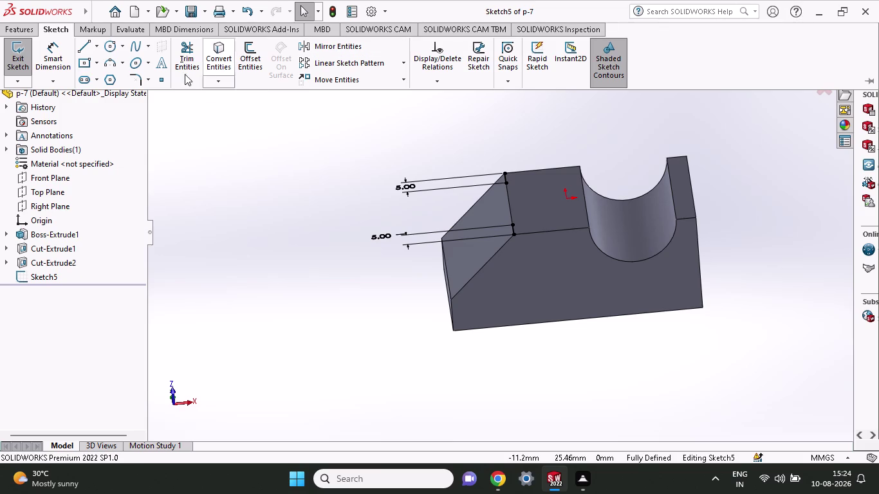
Close the Line tool and exit Sketch5 with its two 5 mm offset lines.
click(82, 53)
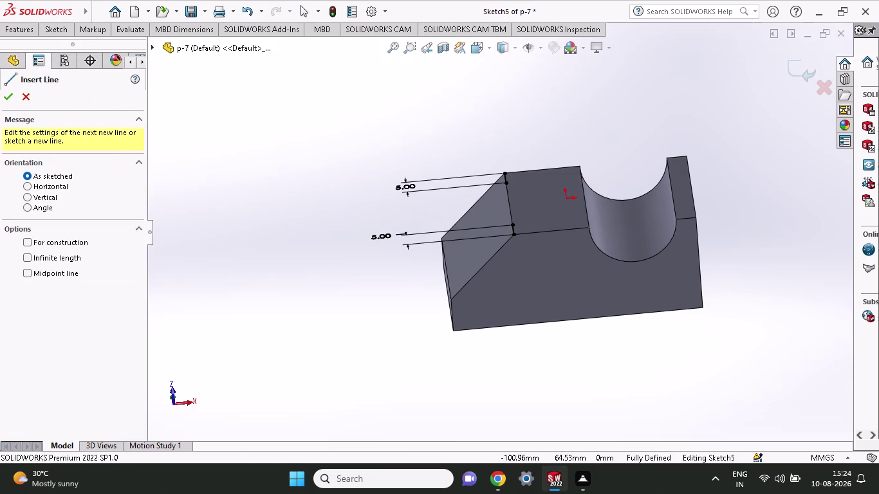
click(9, 64)
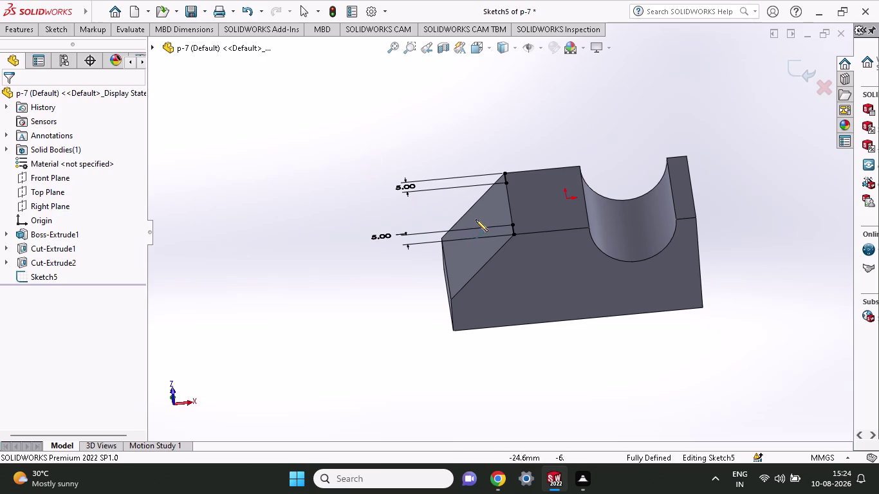
right_click(262, 176)
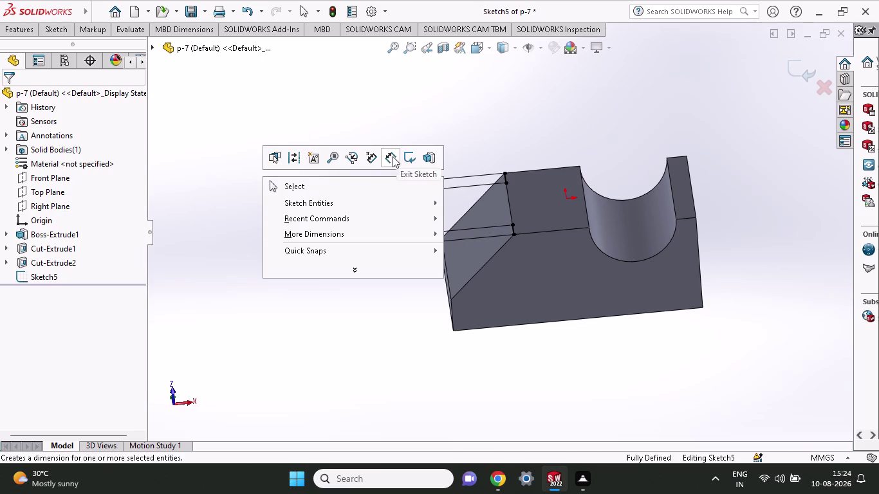
click(407, 155)
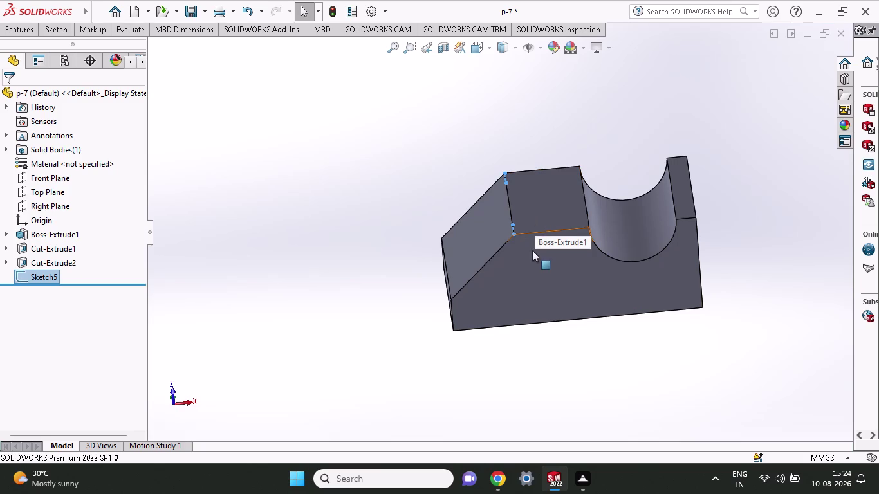
click(541, 196)
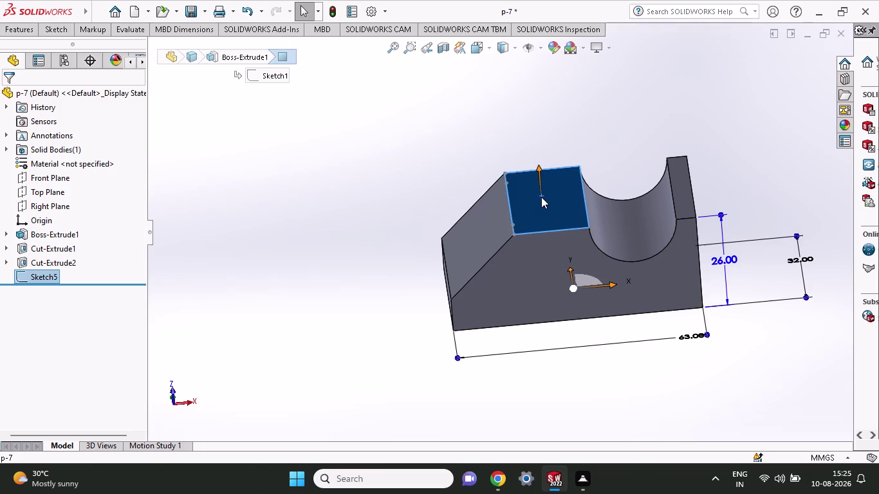
Open Sketch6 on the flat top face beside the angled face.
click(600, 162)
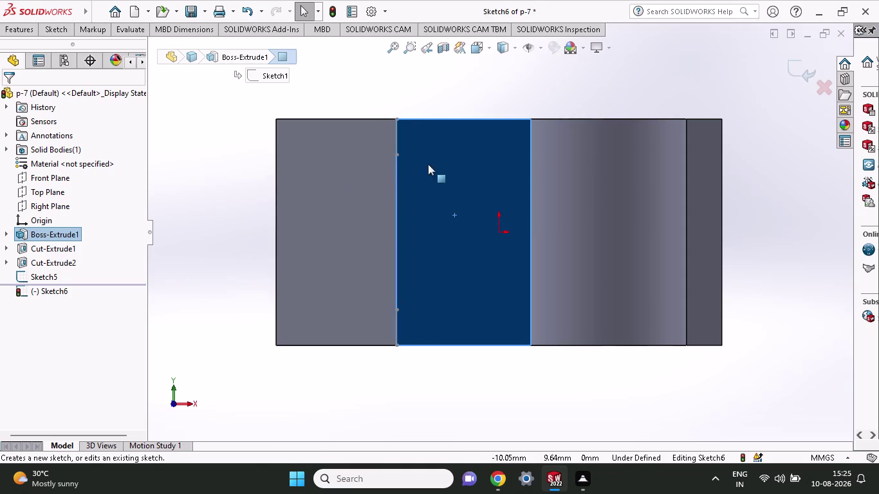
click(56, 34)
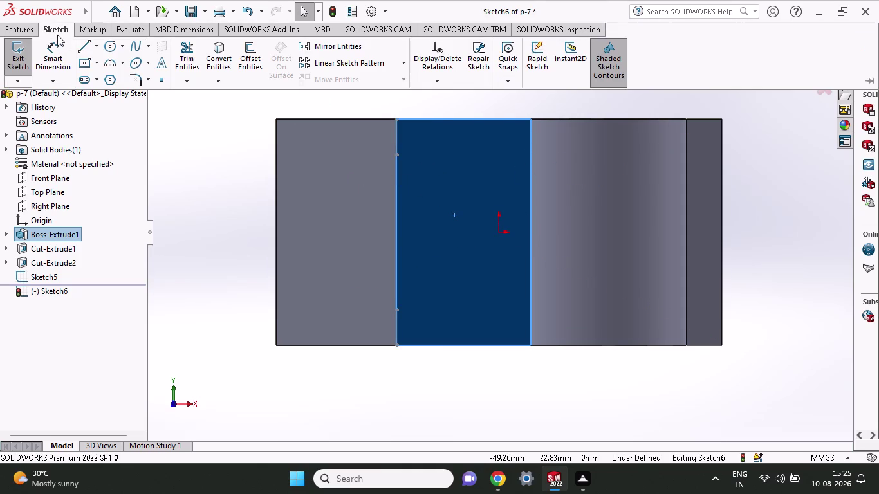
Draw the upper closed strip from the 5 mm line's end to the block's left edge.
click(79, 45)
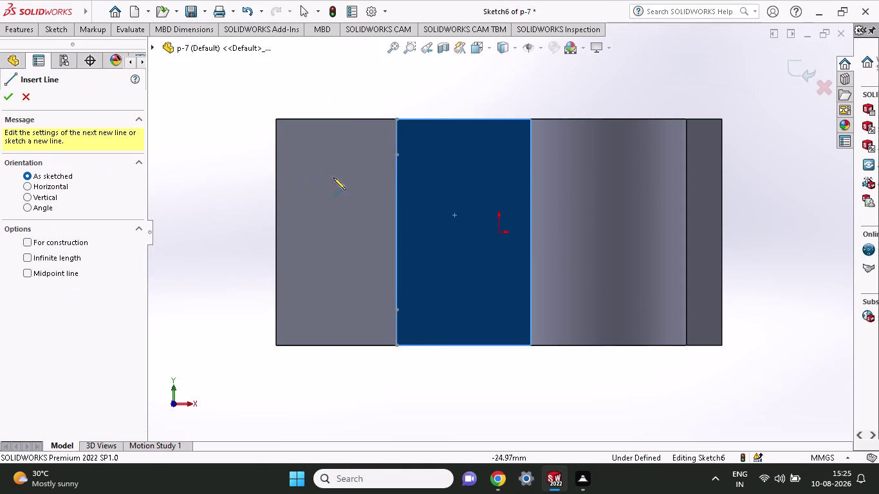
click(396, 154)
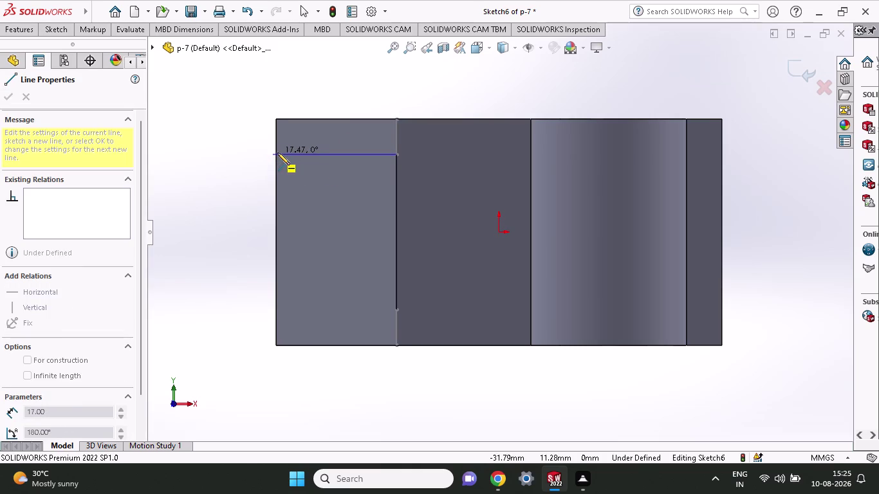
click(276, 152)
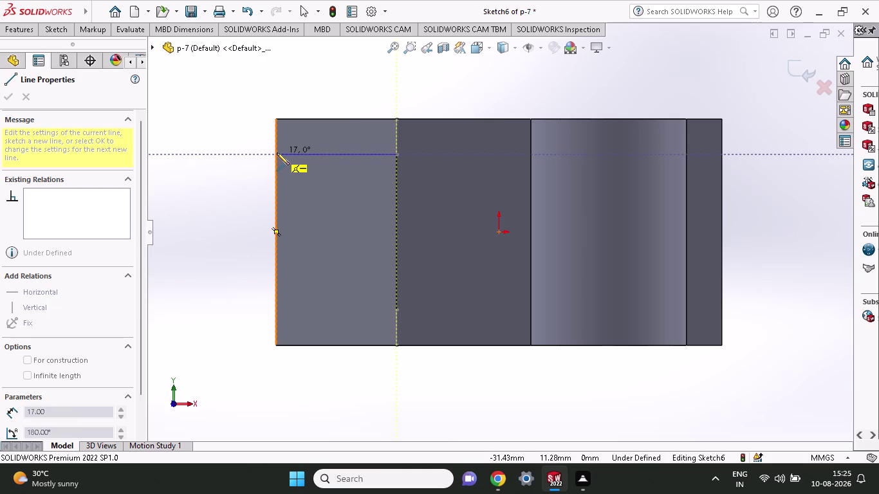
click(274, 119)
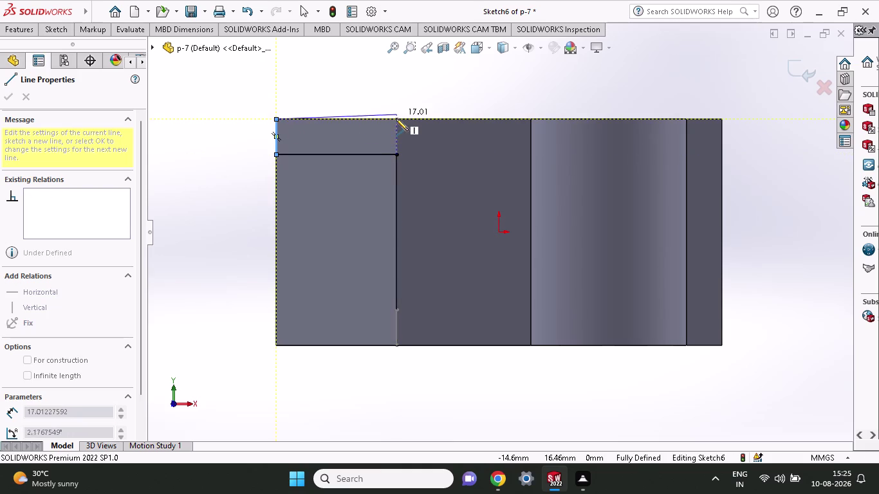
click(395, 120)
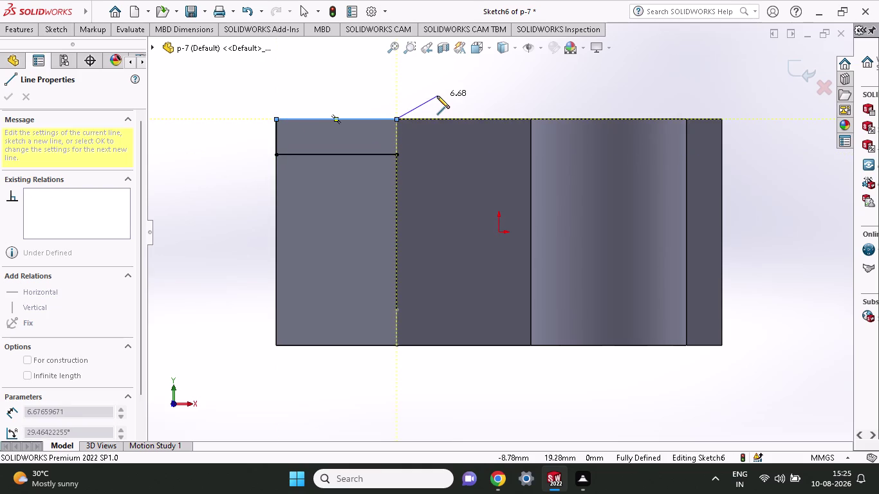
right_click(437, 96)
click(476, 109)
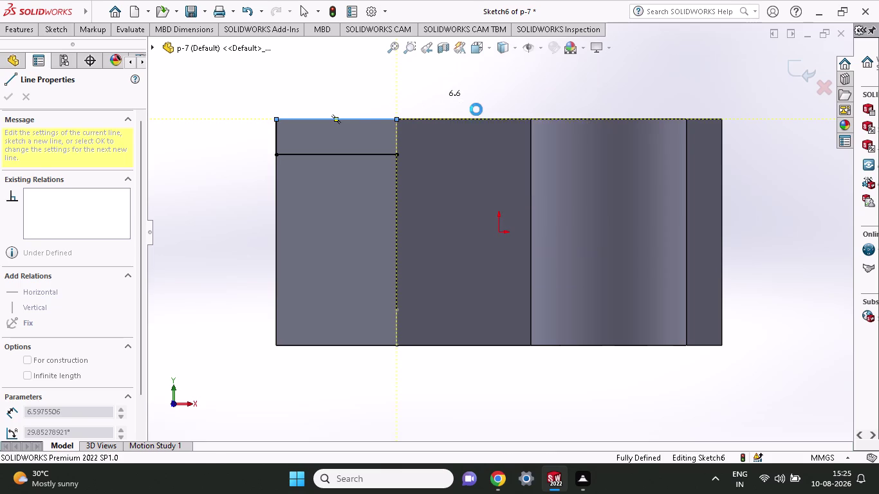
click(55, 32)
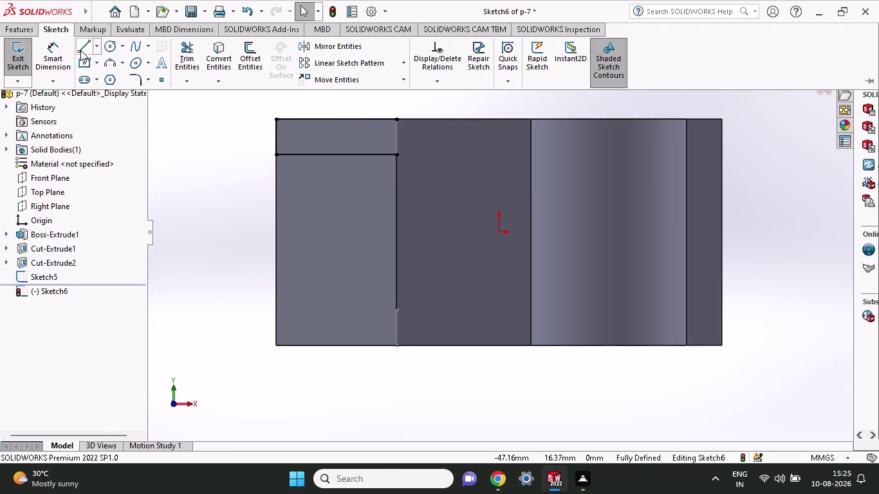
Draw the matching lower closed strip from the other 5 mm line to the left edge.
click(81, 51)
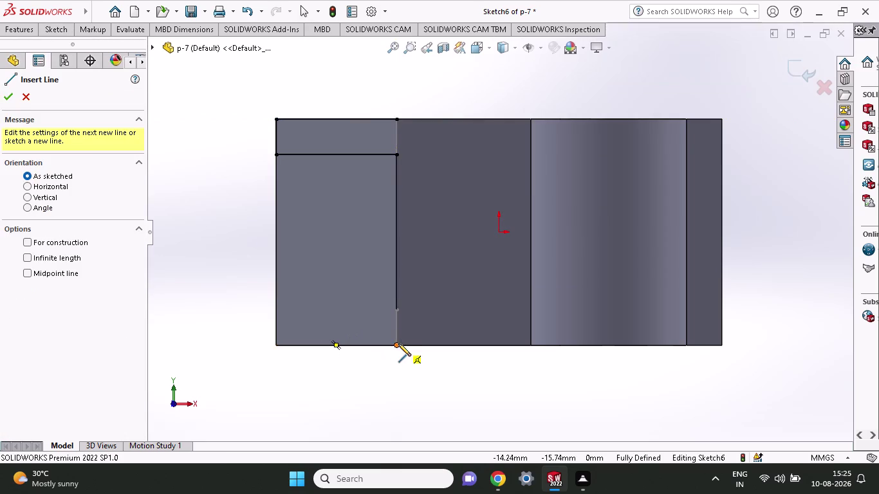
click(396, 308)
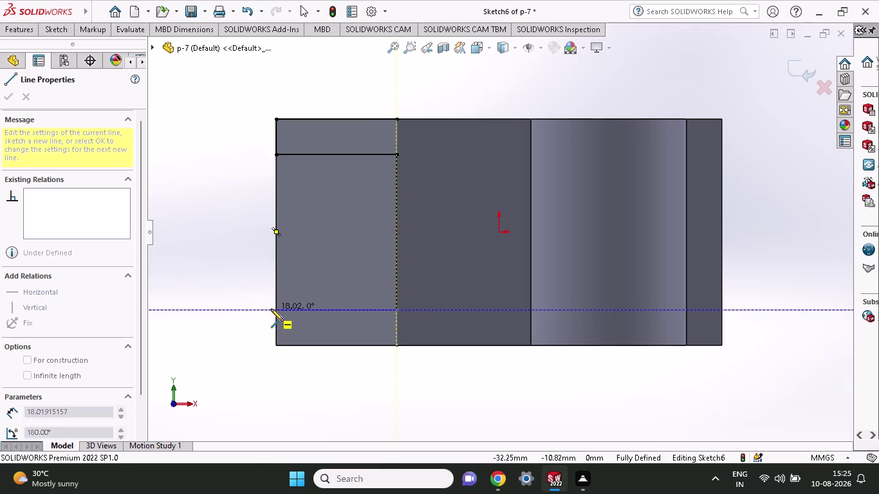
click(274, 309)
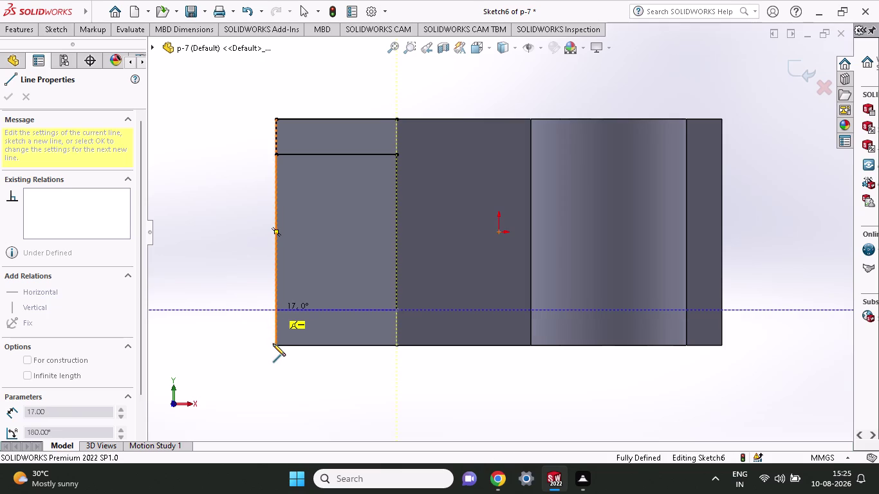
click(276, 344)
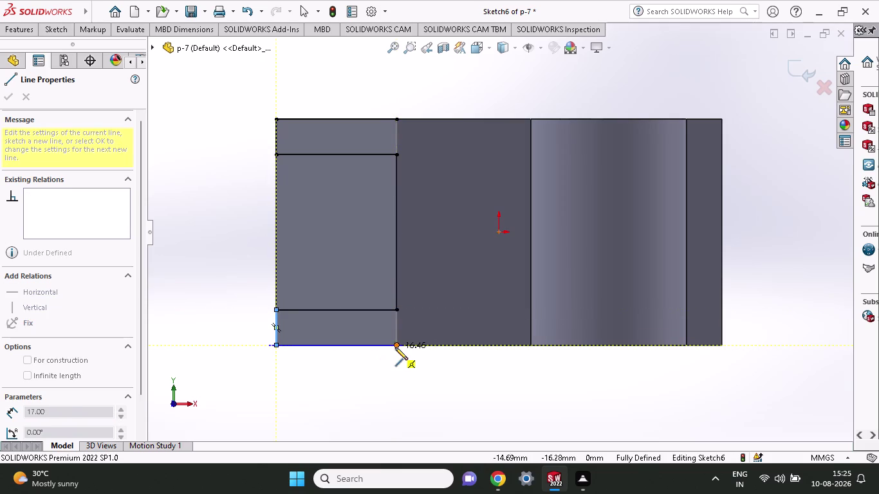
click(395, 345)
right_click(353, 388)
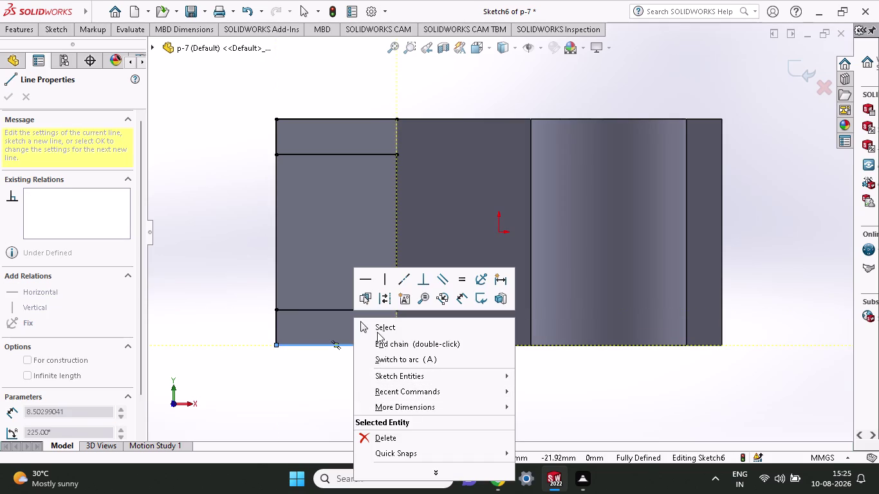
click(377, 332)
click(11, 27)
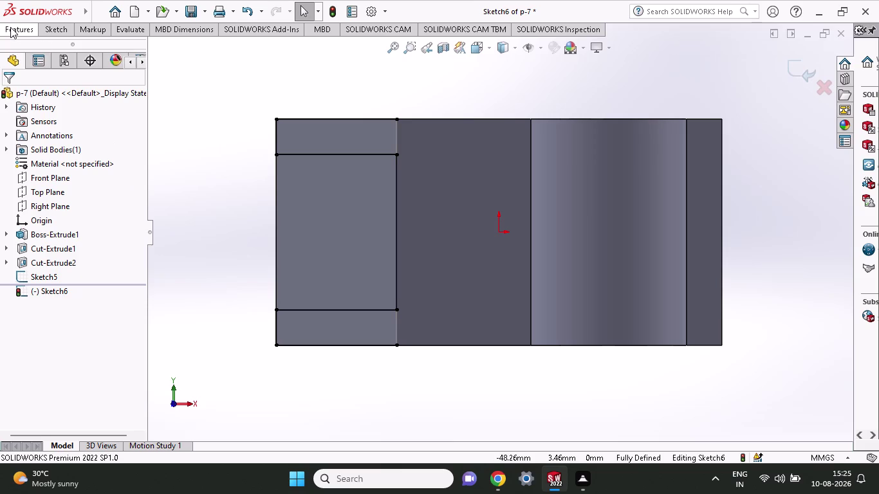
click(190, 52)
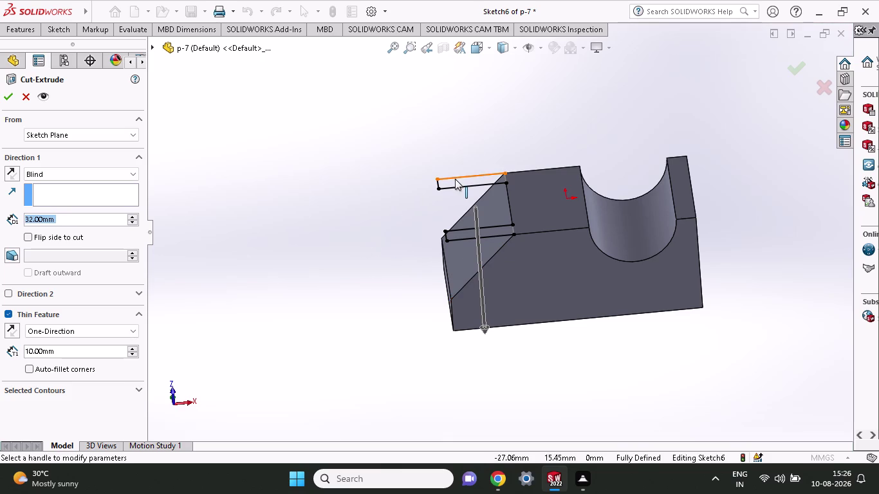
middle_drag(495, 135, 494, 242)
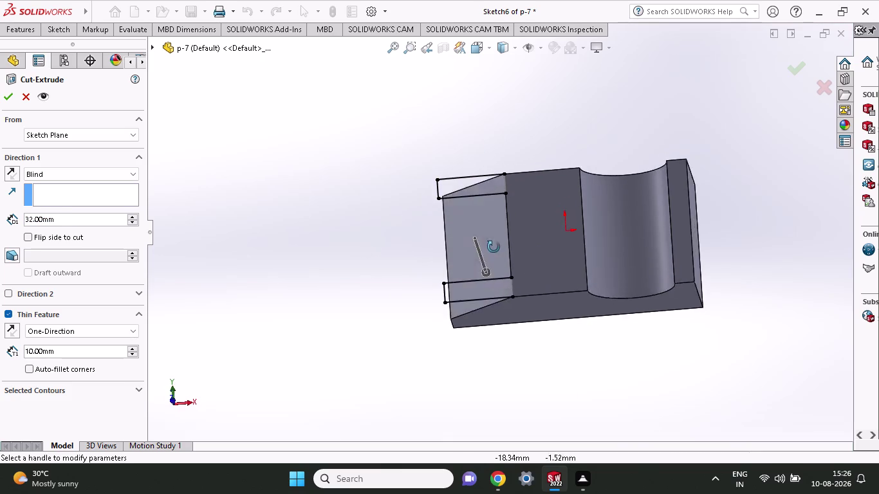
middle_drag(494, 242, 493, 263)
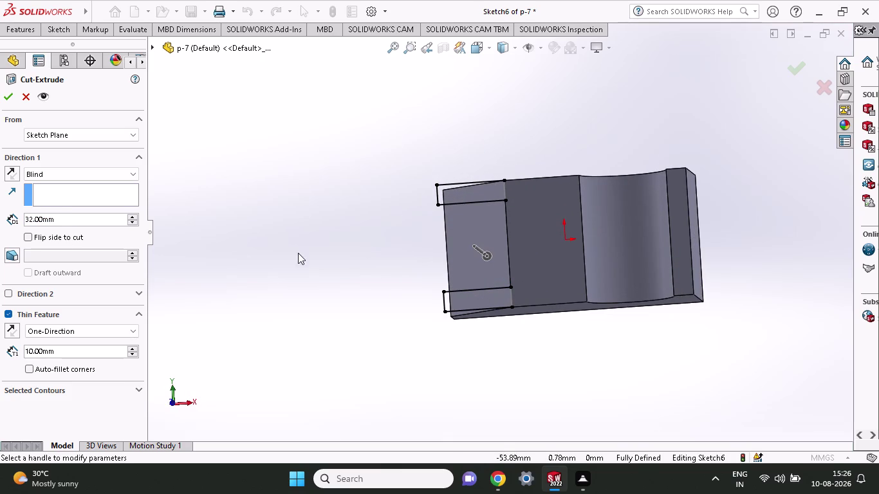
middle_drag(311, 201, 334, 147)
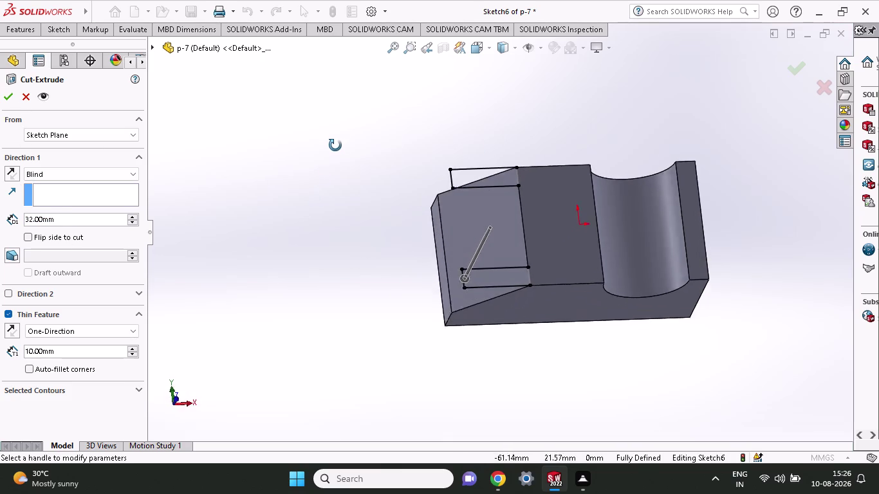
middle_drag(334, 148, 318, 224)
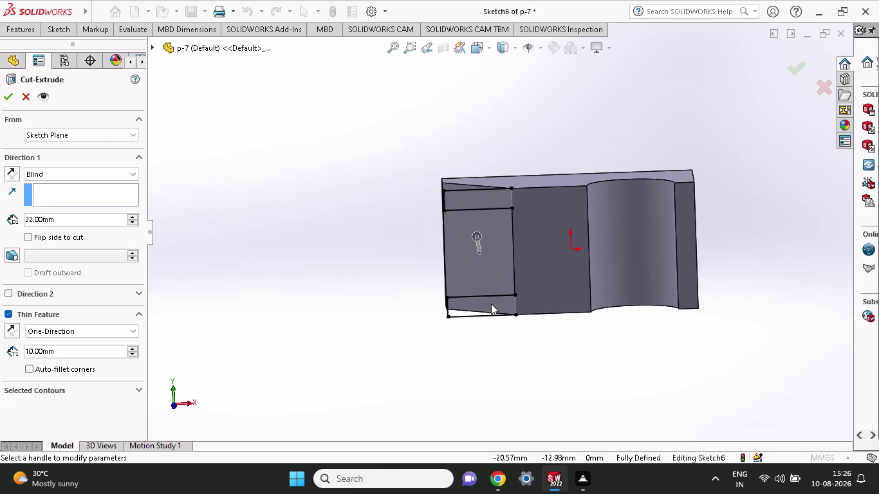
middle_drag(376, 291, 450, 195)
scroll(up, 3)
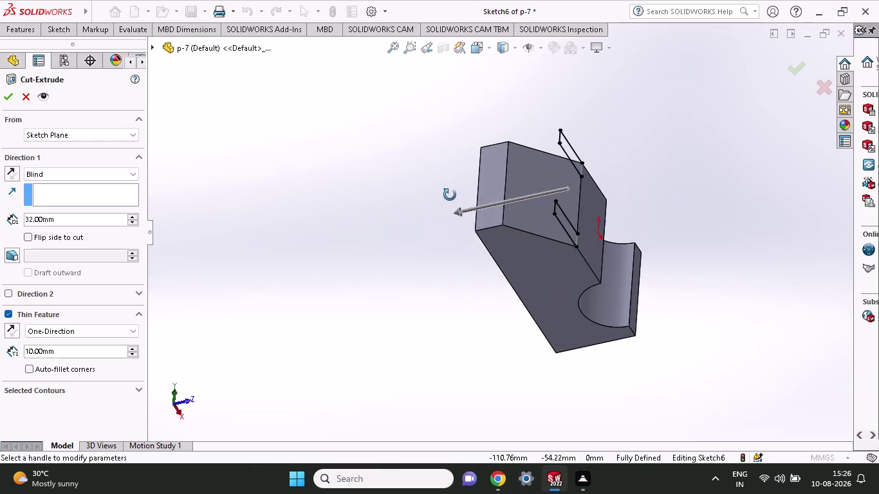
middle_drag(450, 195, 447, 194)
click(39, 93)
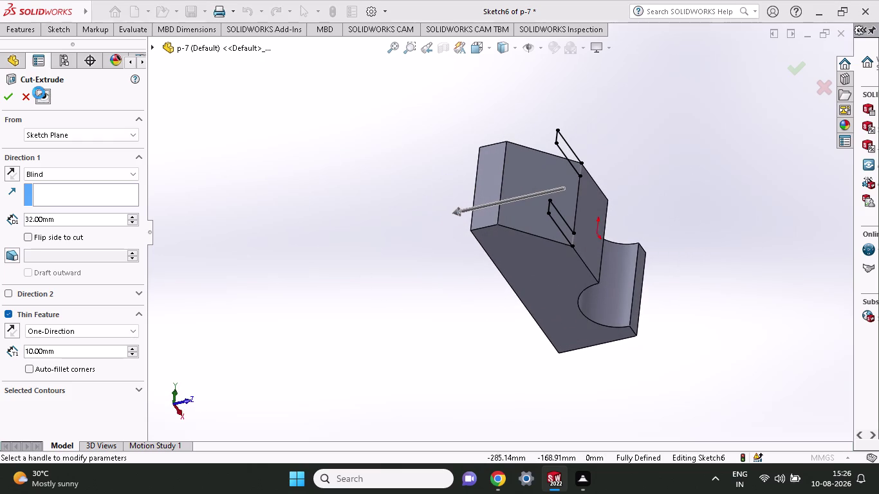
click(514, 240)
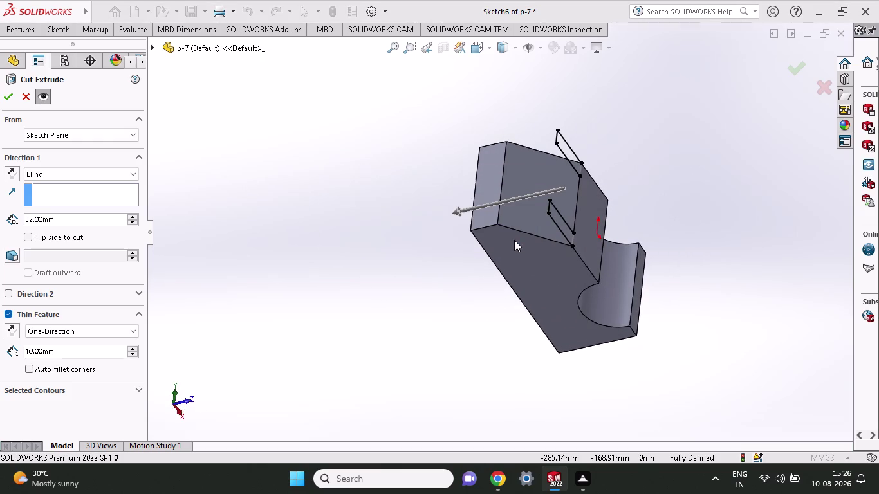
click(46, 94)
click(520, 236)
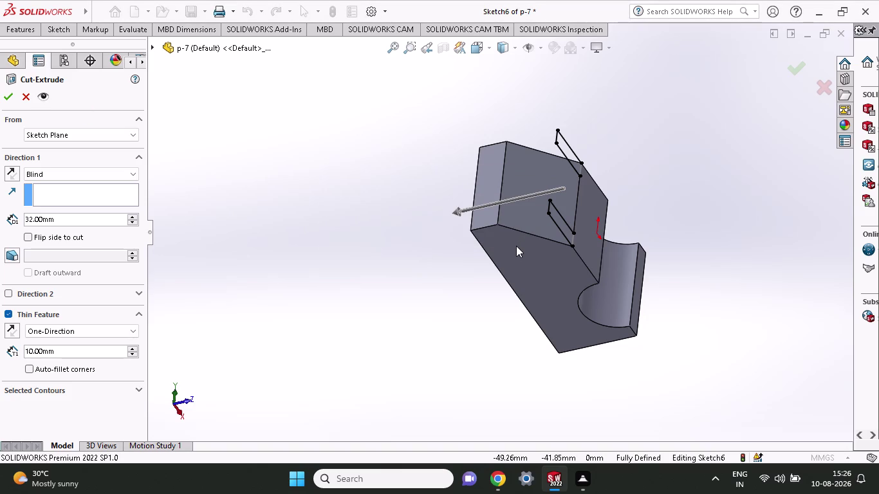
key(ctrl+z)
key(ctrl+z)
key(ctrl+z)
middle_drag(679, 159, 636, 221)
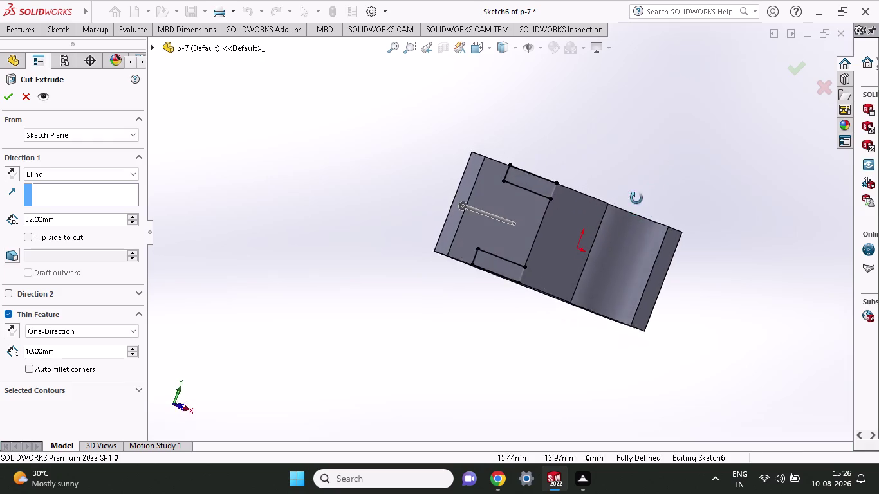
middle_drag(636, 222, 684, 115)
middle_drag(694, 157, 727, 96)
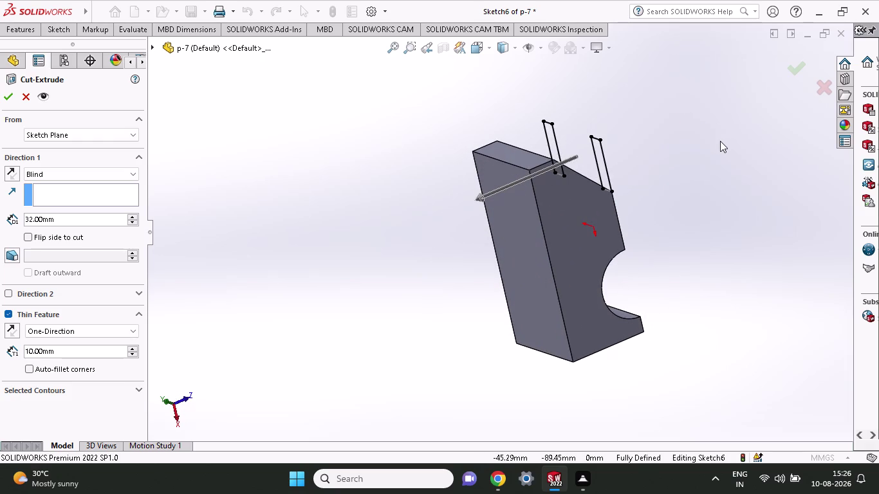
middle_drag(720, 141, 668, 180)
text(zz)
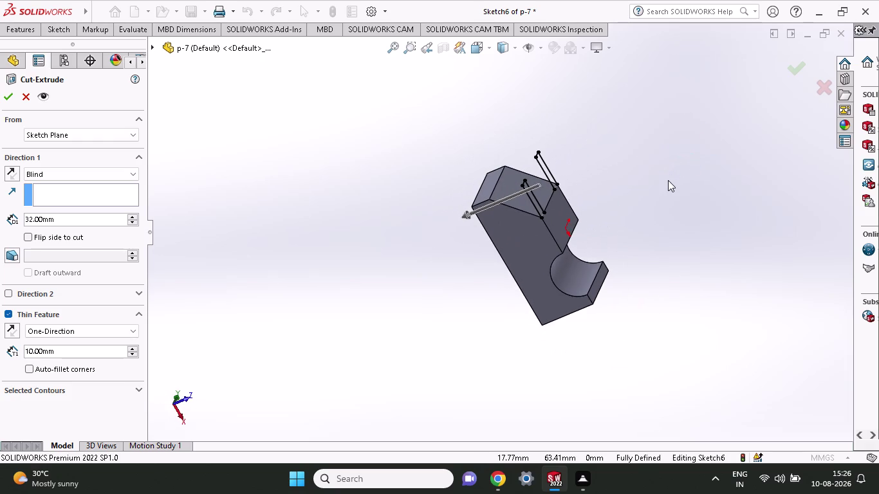
text(zz)
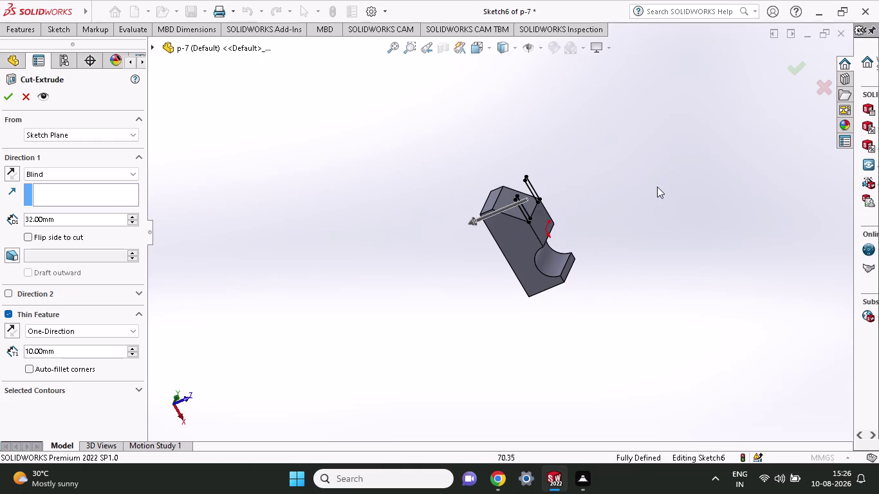
key(Escape)
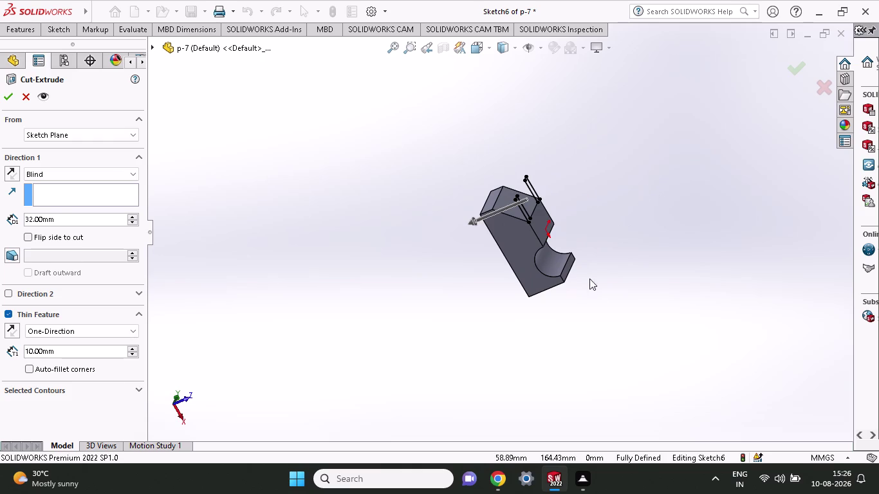
key(Escape)
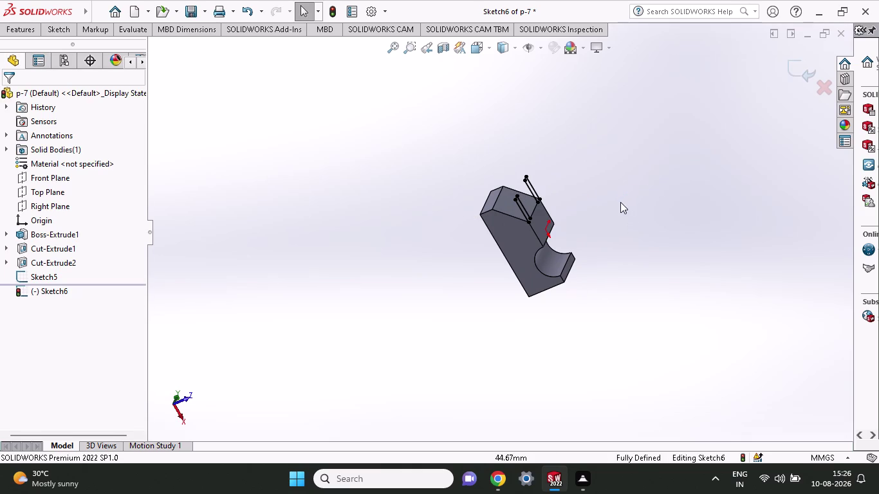
Undo the slot lines and 5 mm slot dimensions in Sketch6 and Sketch5.
middle_drag(619, 207, 669, 176)
key(ctrl+z)
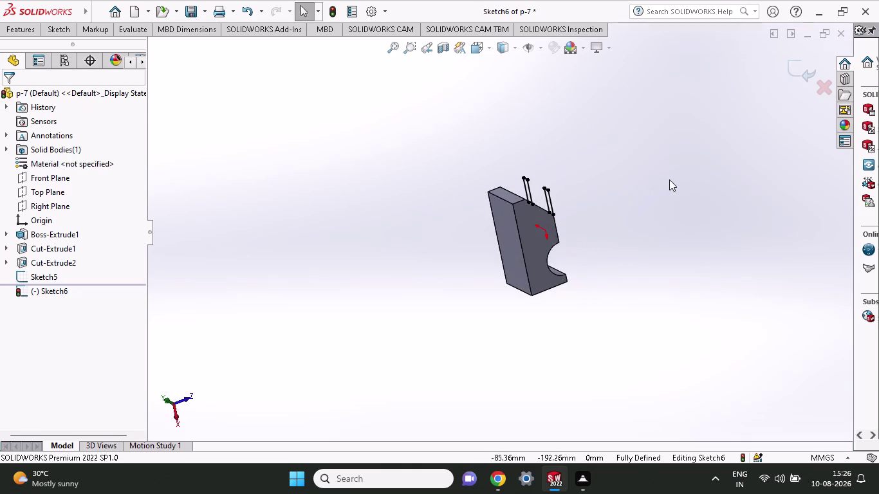
key(ctrl+z)
key(ctrl+z)
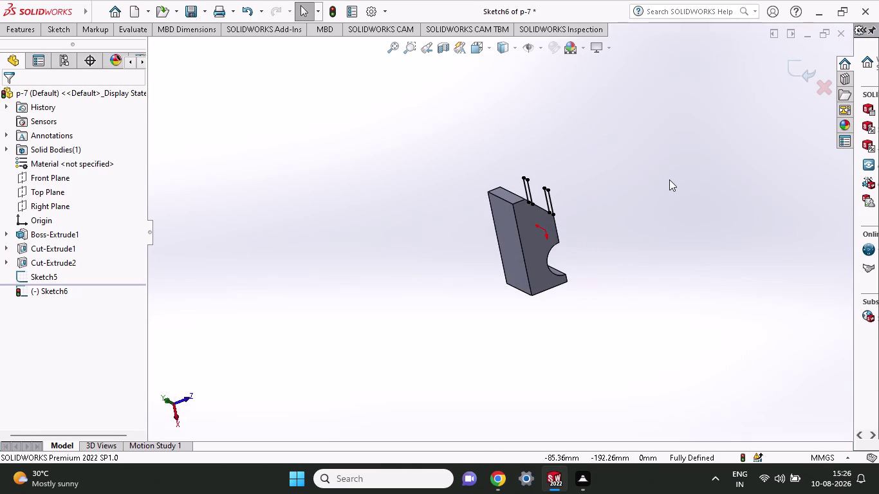
key(ctrl+z)
key(ctrl+z)
key(ctrl+z)
key(ctrl+z)
key(ctrl+z)
key(ctrl+z)
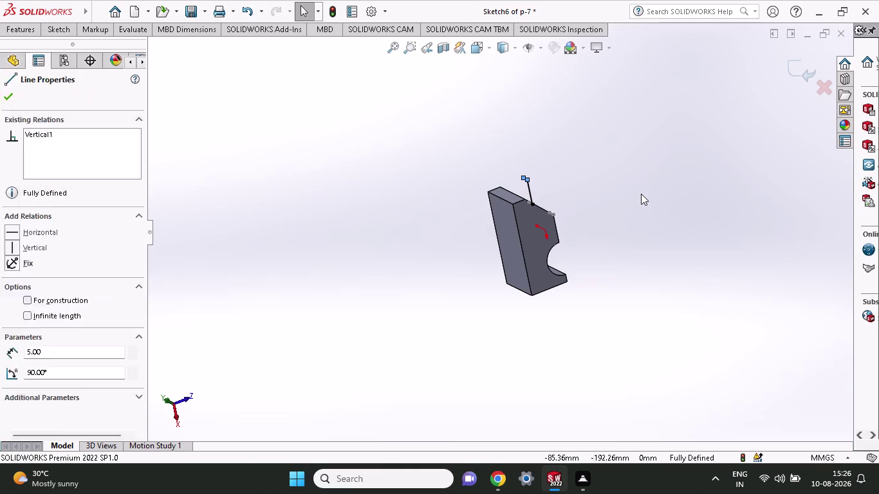
key(ctrl+z)
key(ctrl+z)
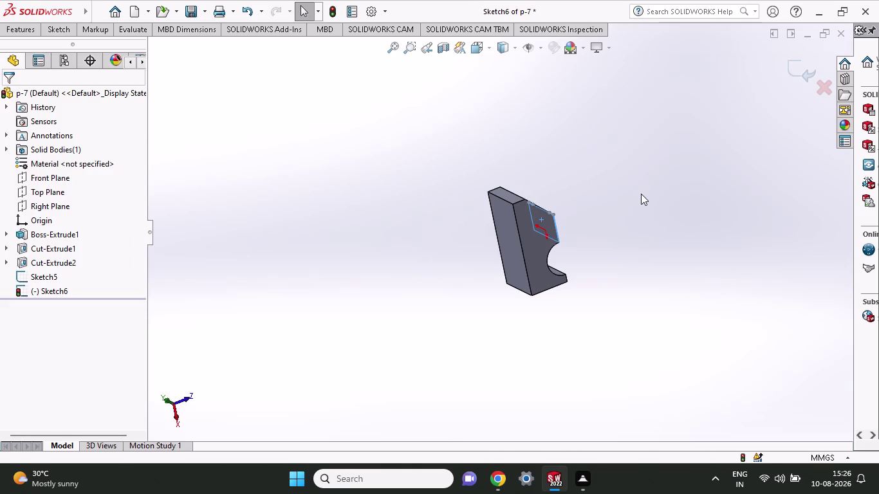
key(ctrl+z)
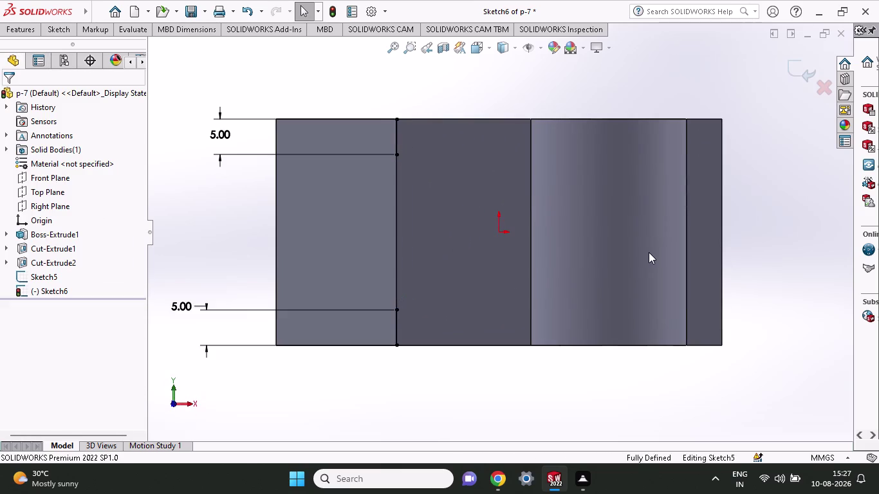
key(ctrl+z)
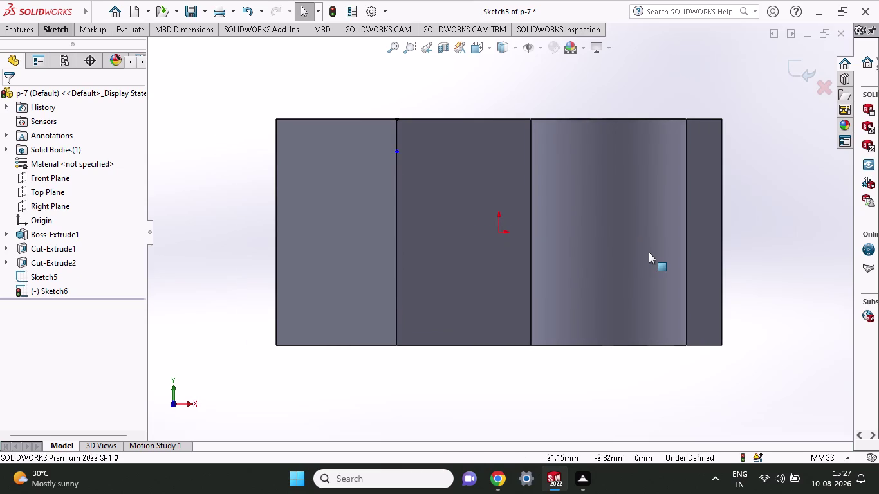
key(ctrl+z)
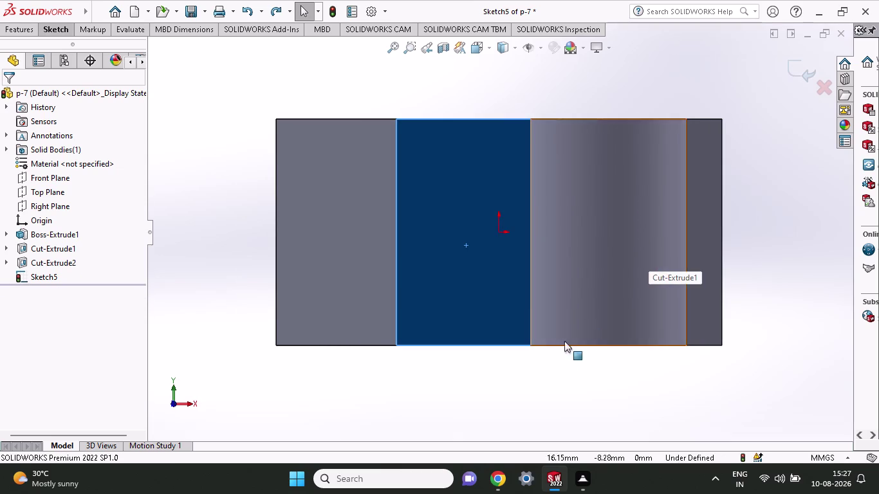
Exit the unfinished slot sketch back to part editing.
middle_drag(538, 381, 583, 81)
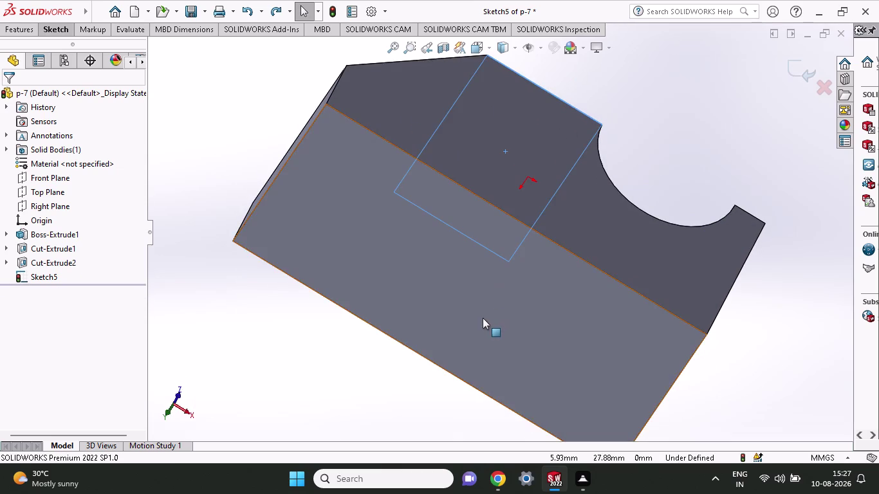
click(483, 318)
right_click(489, 314)
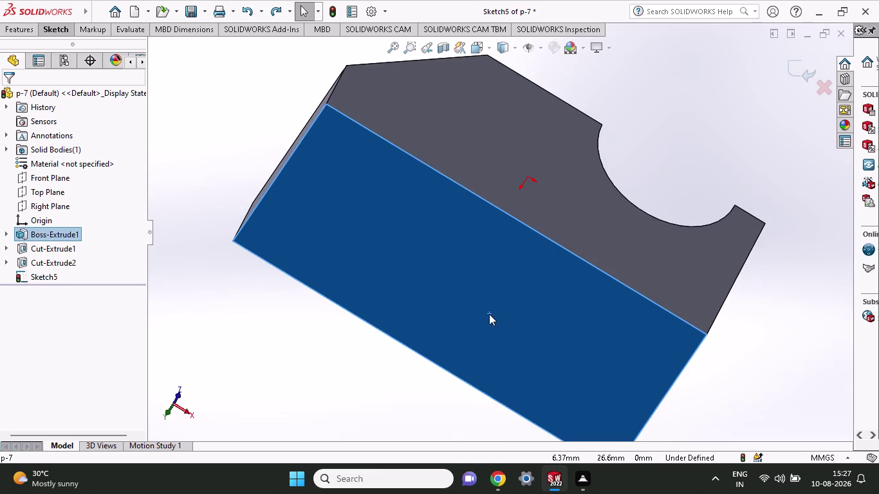
click(640, 283)
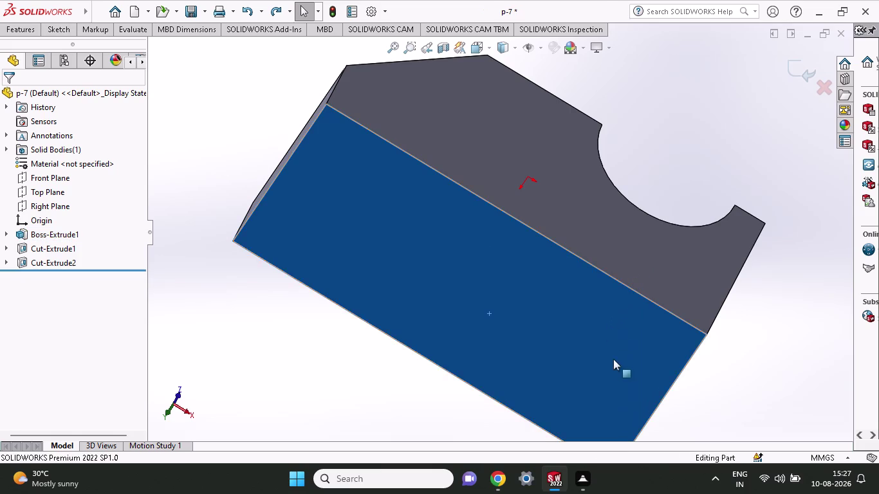
Open Sketch7 on the block's large front face, ready to draw a rectangle.
click(521, 307)
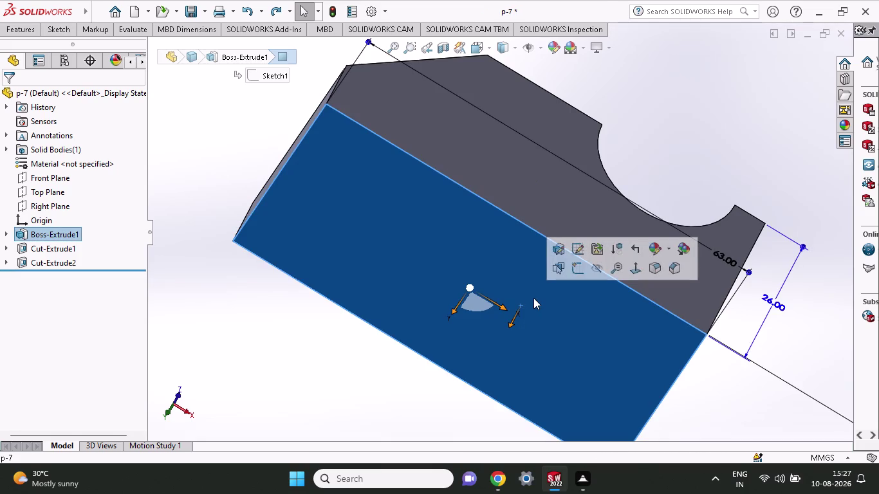
click(583, 269)
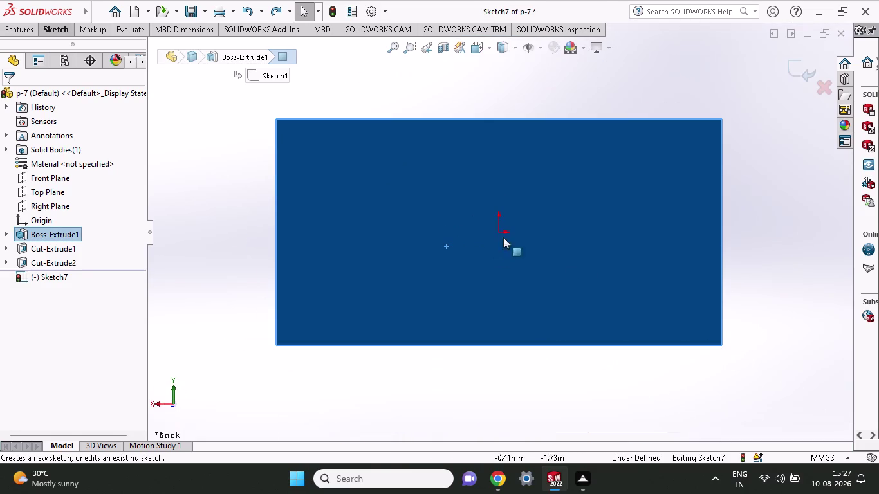
middle_drag(530, 173, 546, 186)
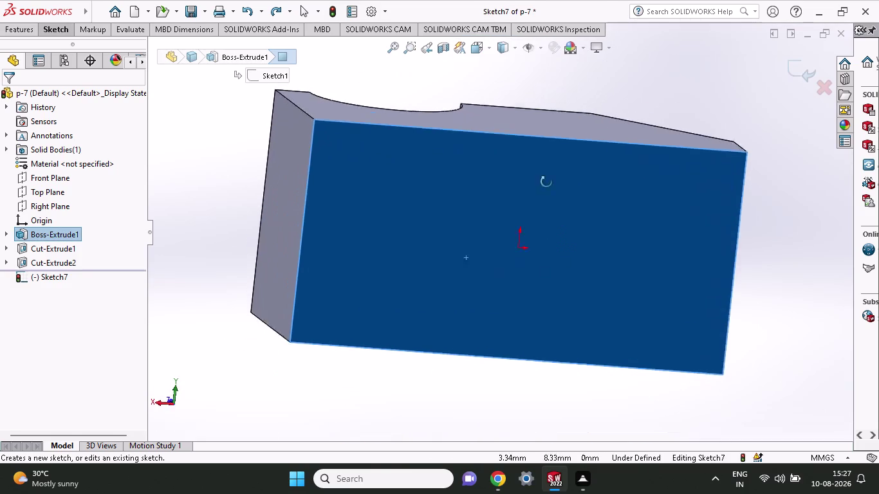
middle_drag(546, 186, 520, 183)
click(618, 197)
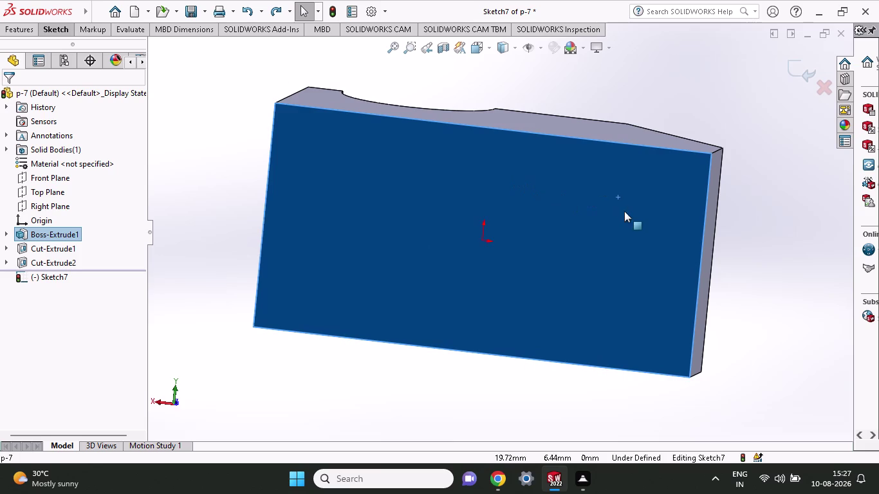
click(55, 23)
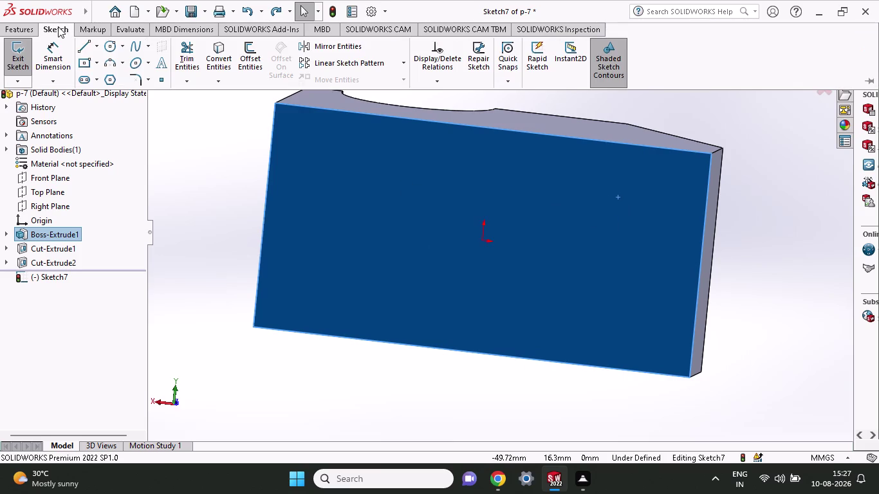
click(88, 65)
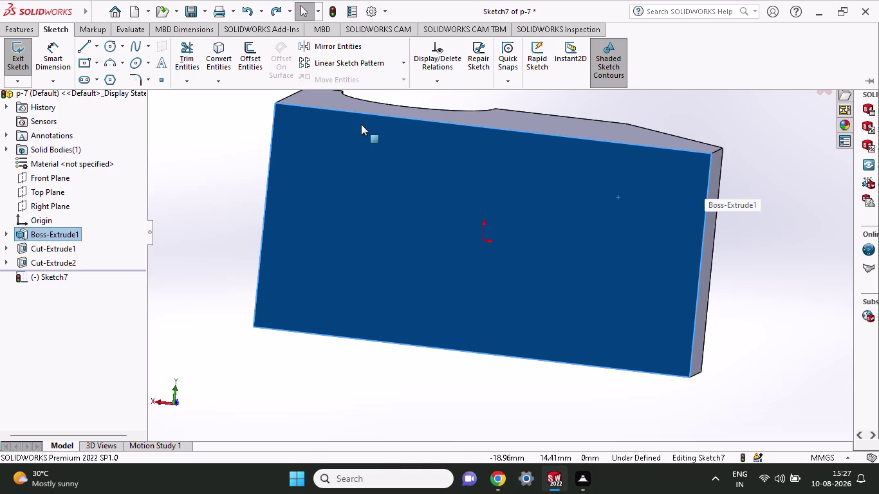
click(95, 61)
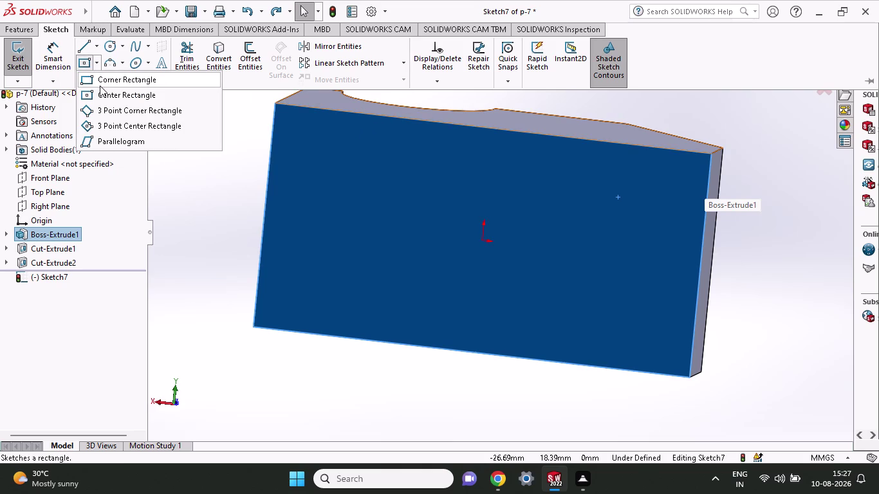
Draw a corner rectangle anchored at the face's top-right corner.
click(100, 85)
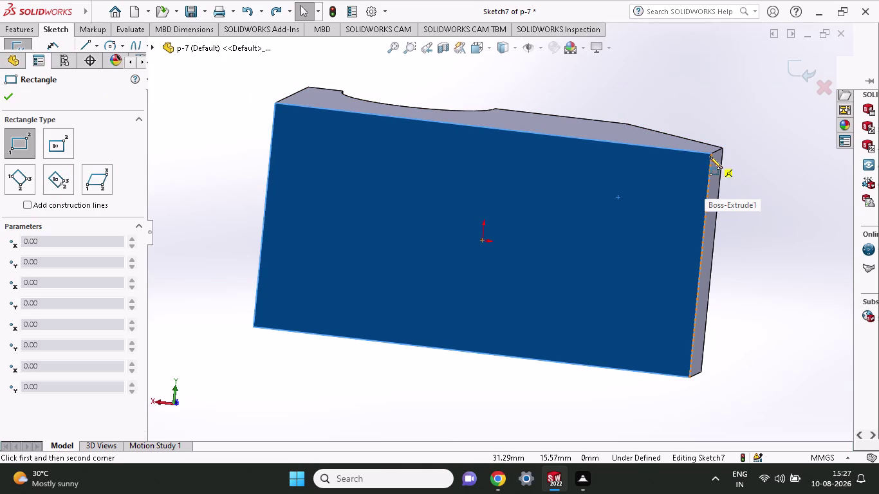
click(711, 154)
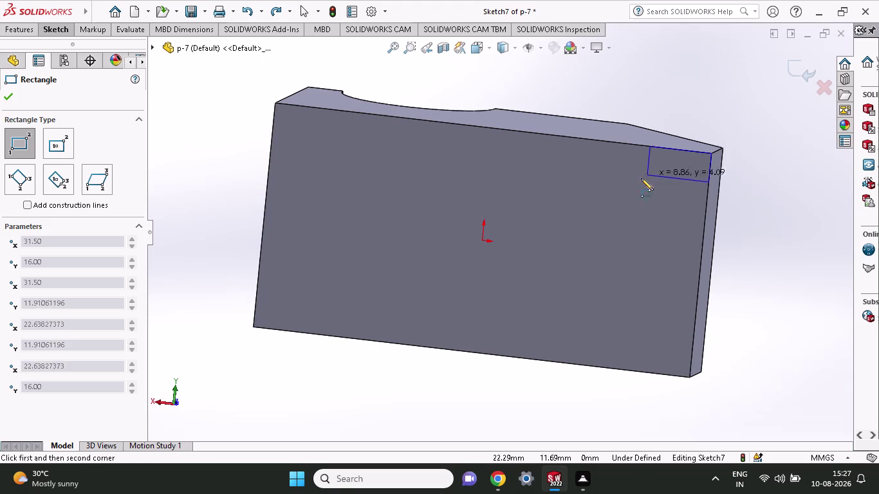
click(594, 200)
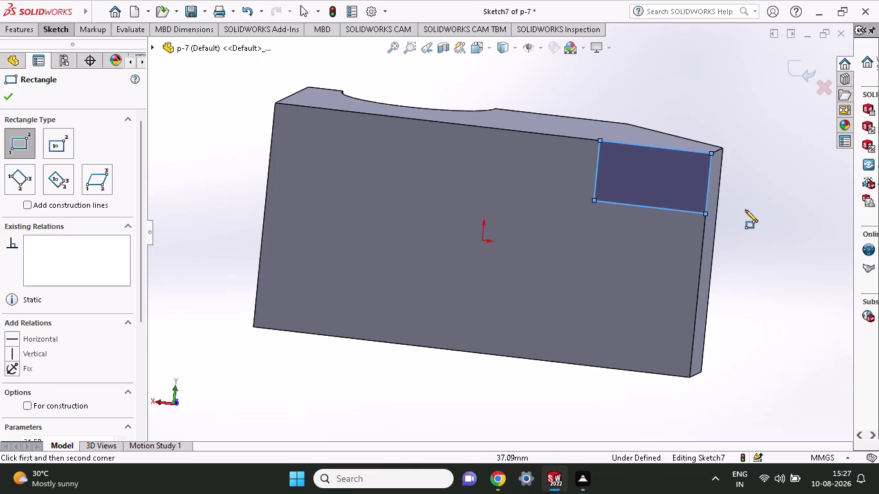
click(63, 26)
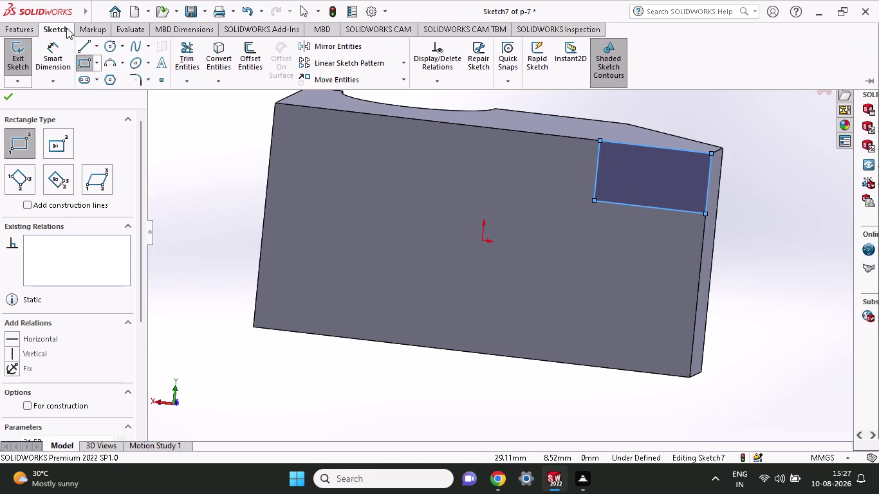
click(63, 51)
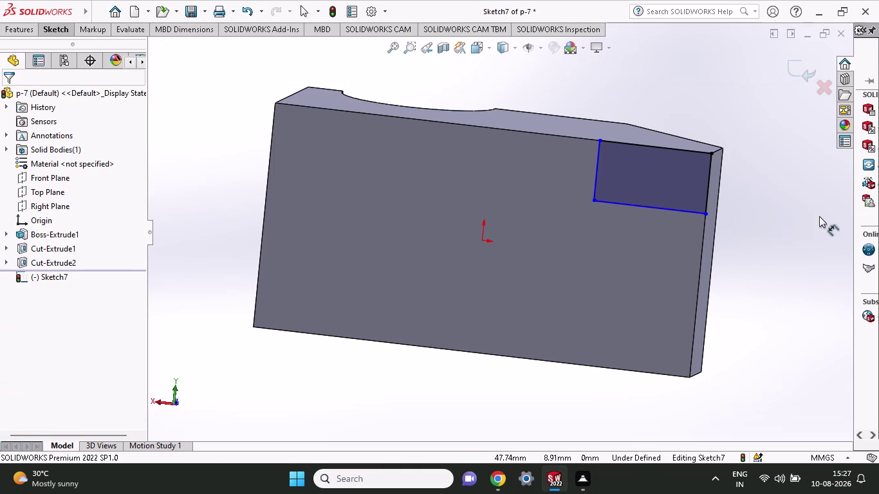
Dimension the rectangle's height to 10 mm.
click(704, 211)
click(710, 151)
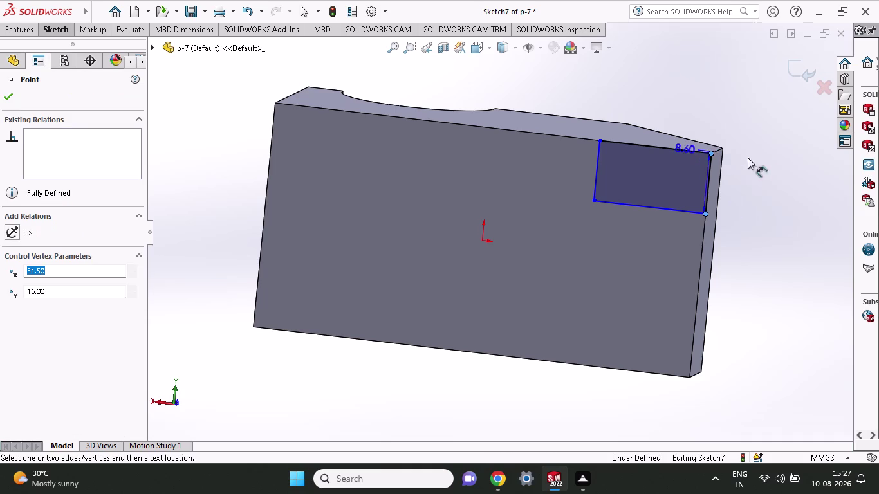
click(774, 165)
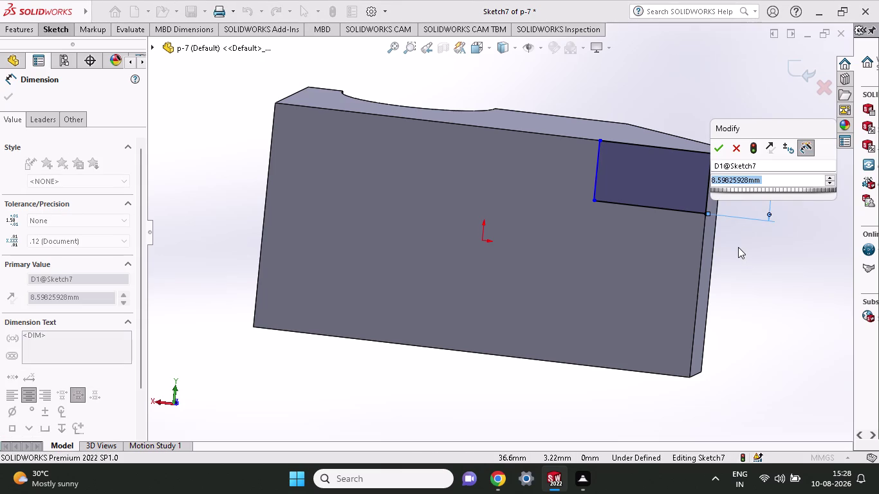
text(1)
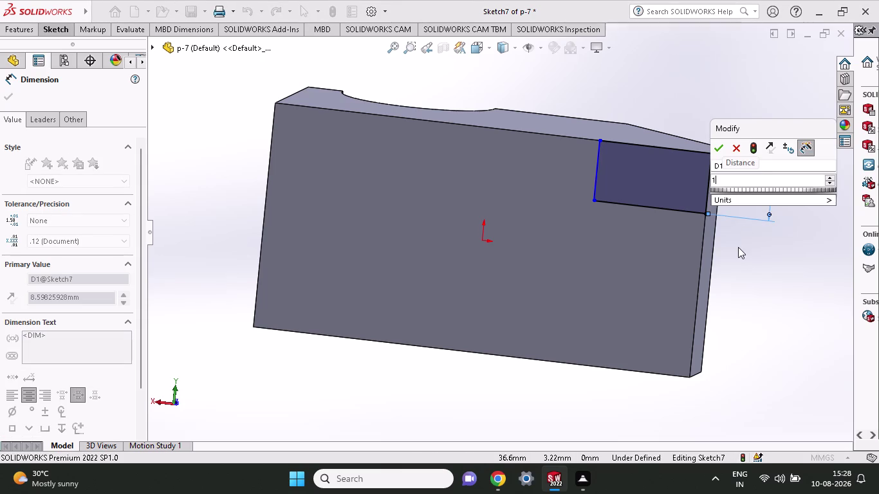
text(0)
click(717, 142)
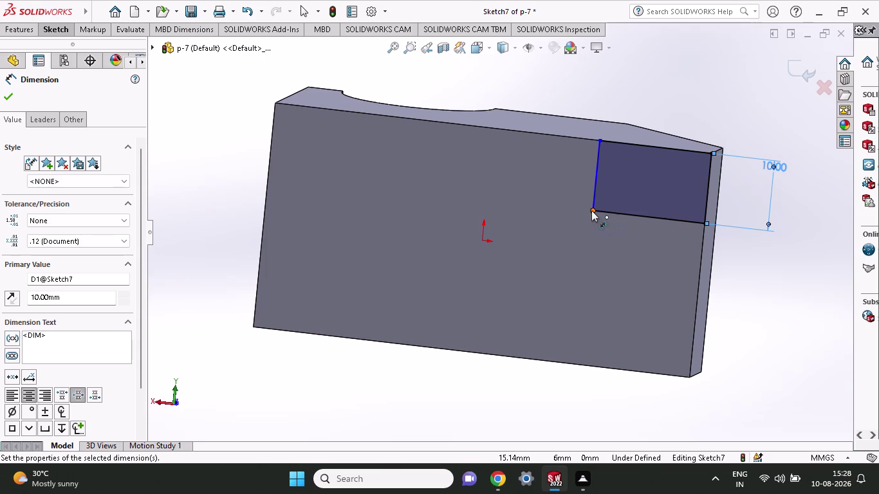
Dimension the rectangle's width to 29 mm, fully defining the sketch.
click(591, 210)
click(707, 224)
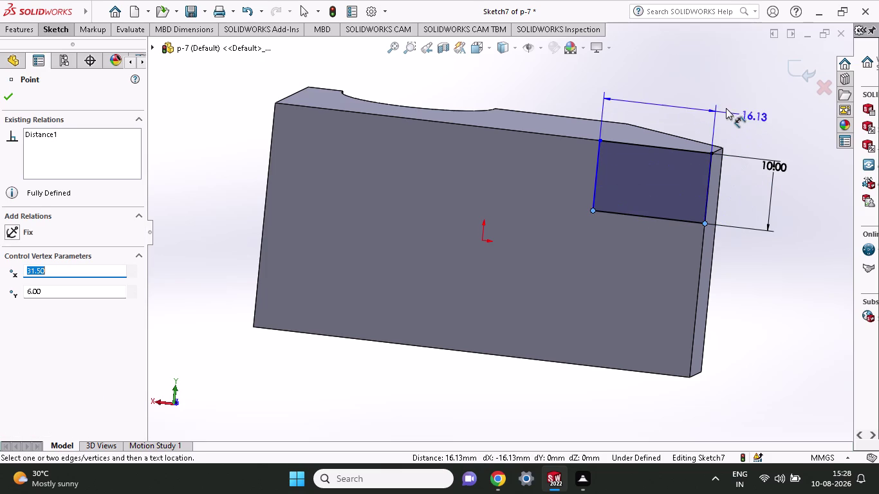
click(726, 99)
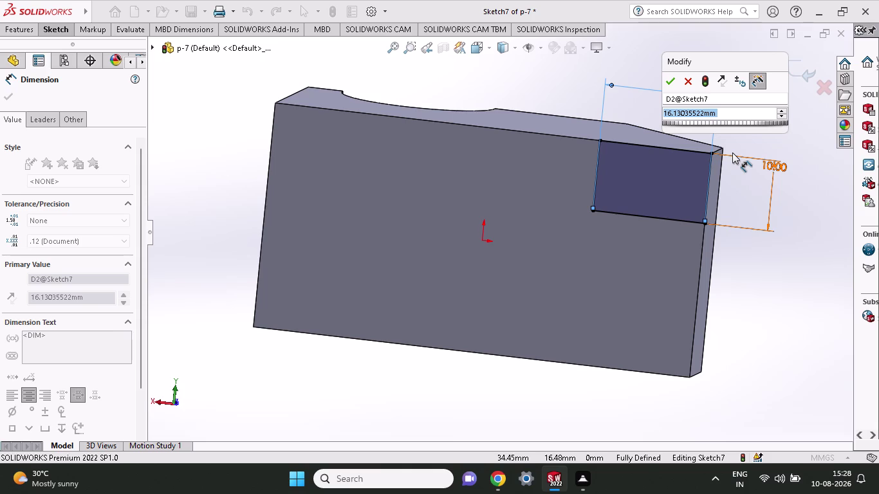
text(63)
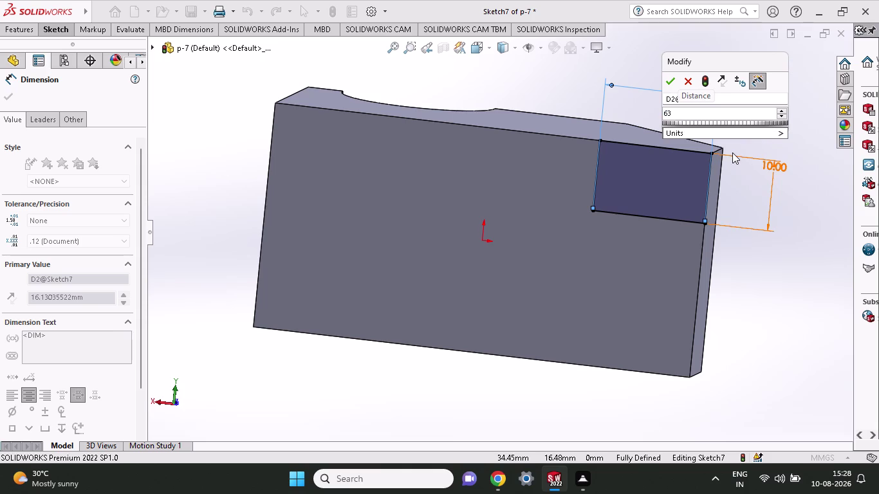
key(minus)
text(34)
key(Return)
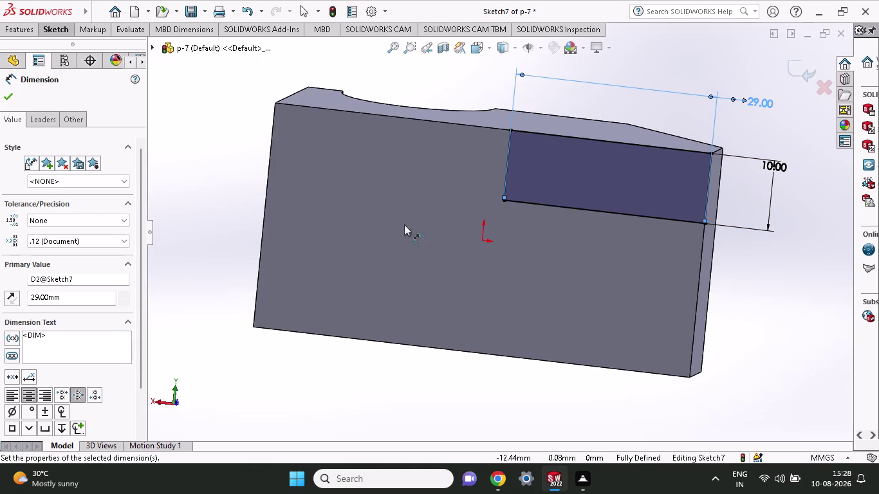
click(65, 30)
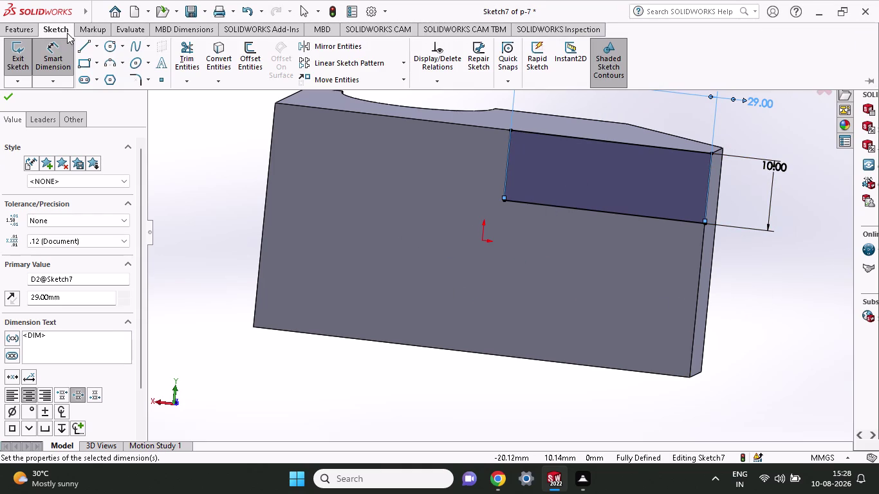
Draw a second corner rectangle from the bottom-right corner, aligned with the first.
click(87, 60)
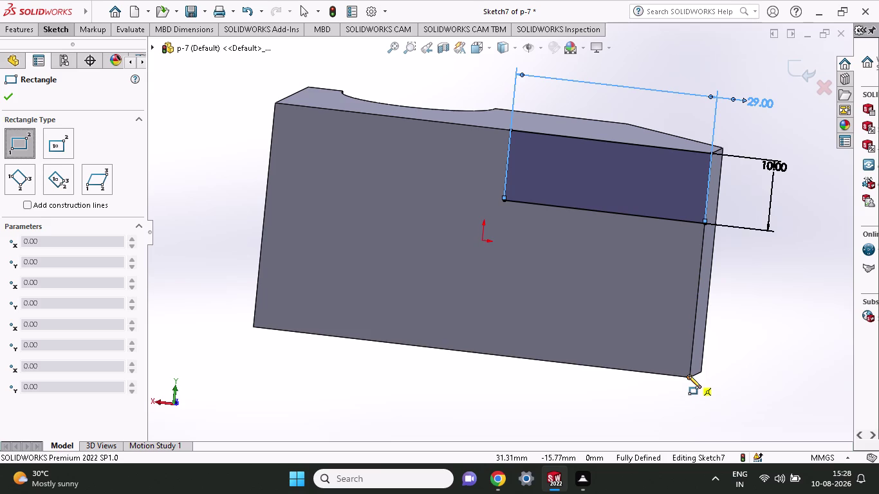
click(690, 380)
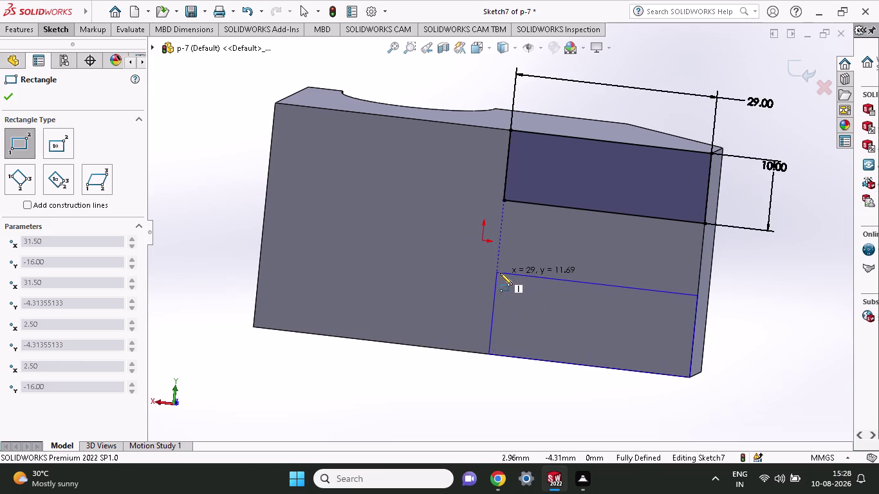
click(501, 273)
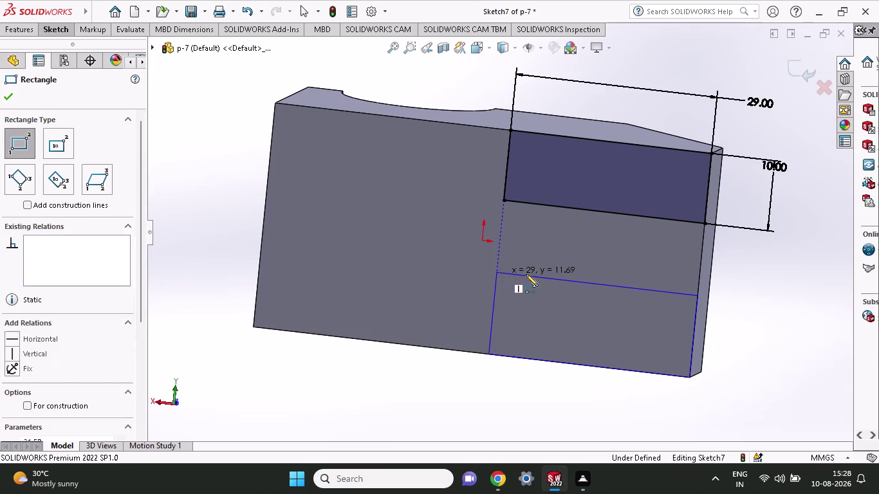
click(68, 34)
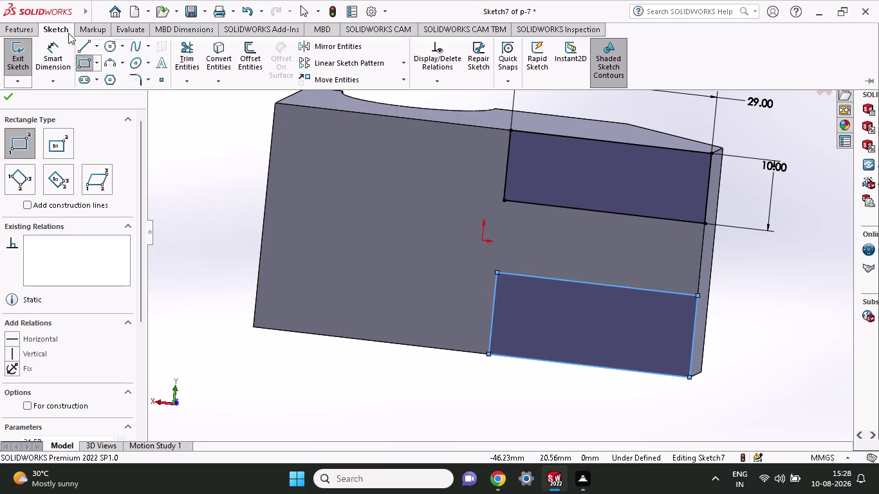
click(63, 65)
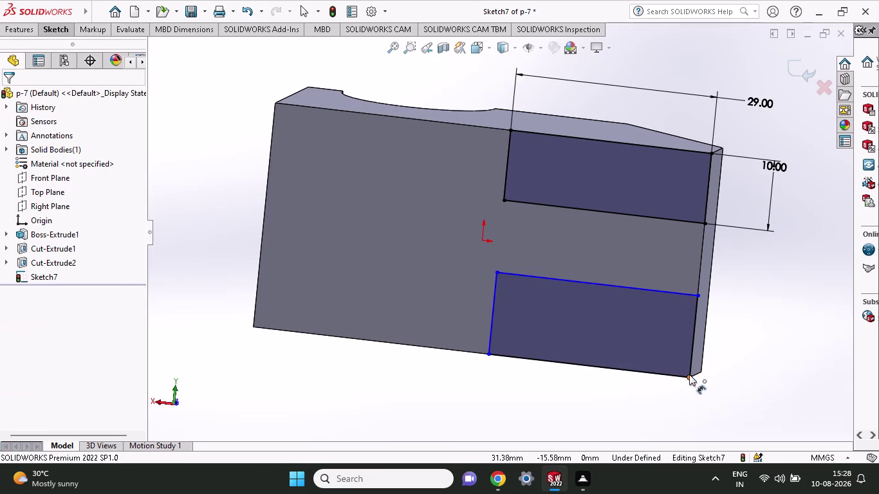
Dimension the second rectangle's height to 10 mm.
click(689, 376)
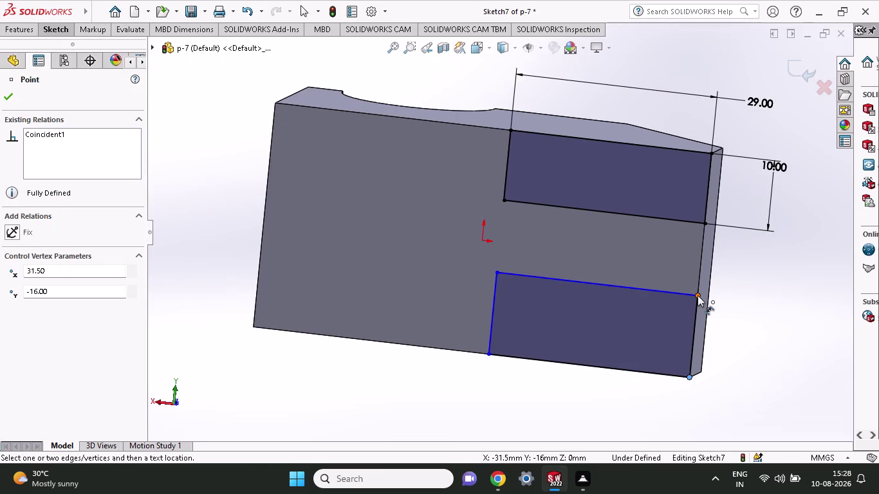
click(698, 295)
click(787, 305)
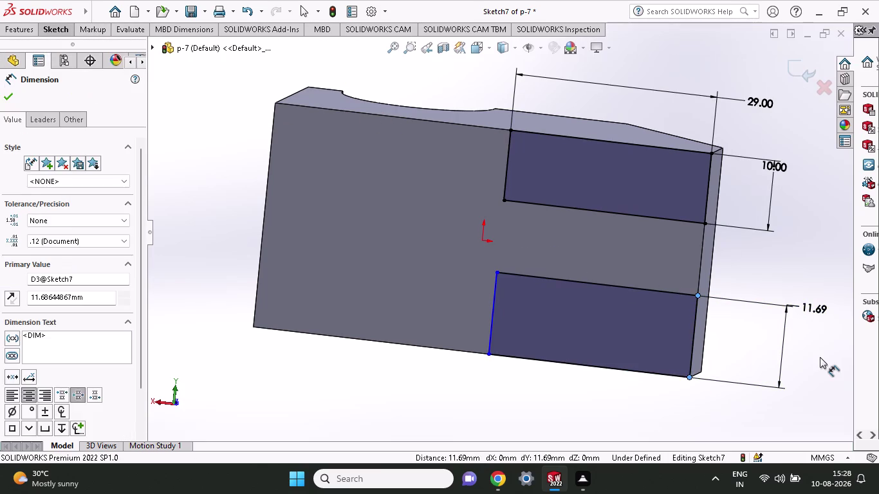
key(1)
key(0)
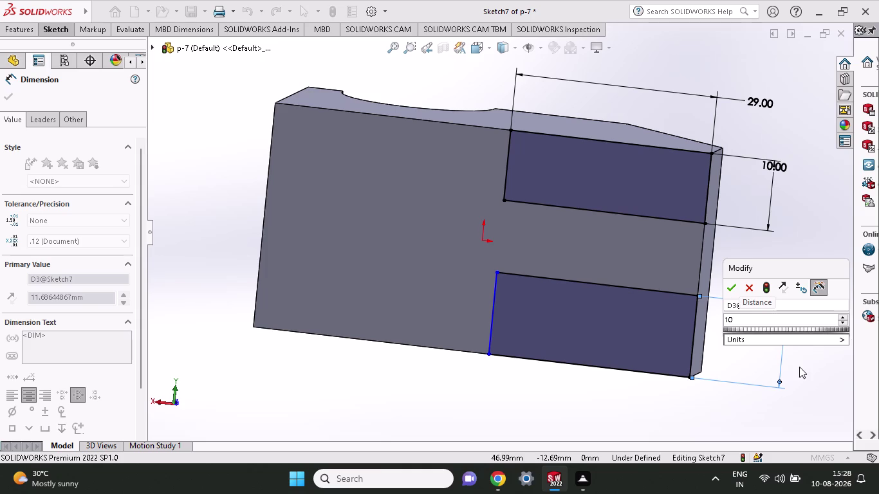
click(734, 287)
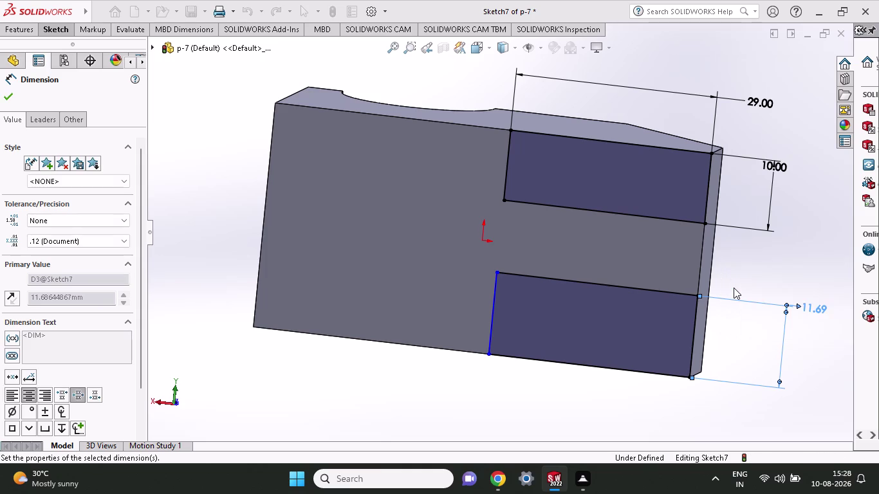
click(29, 29)
click(32, 67)
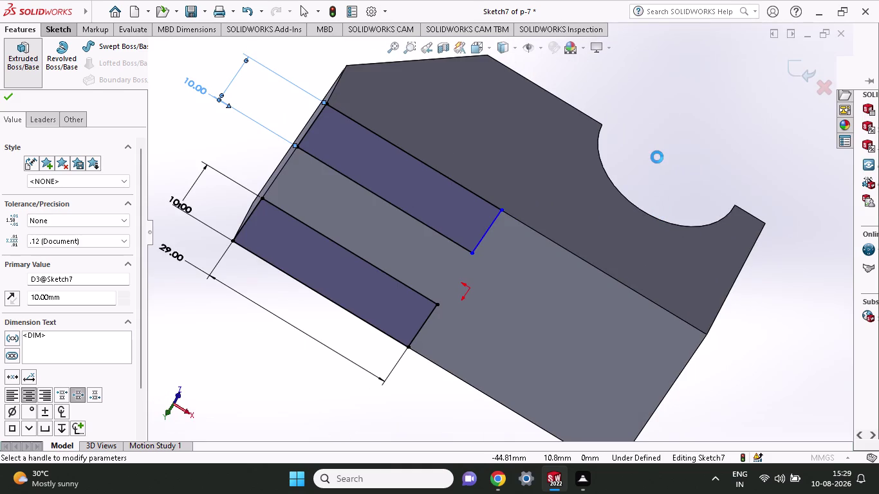
Extrude both Sketch7 rectangles as a 52 mm blind boss after checking the preview.
middle_drag(682, 143, 682, 157)
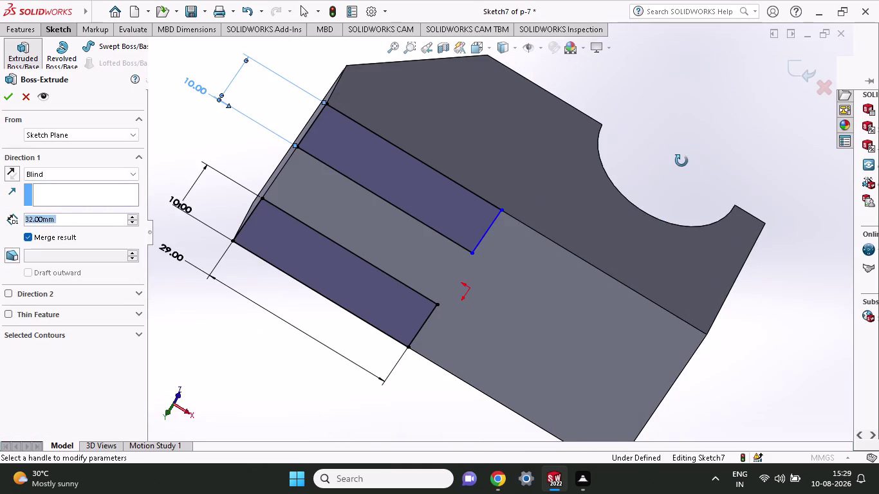
middle_drag(683, 157, 674, 198)
scroll(up, 3)
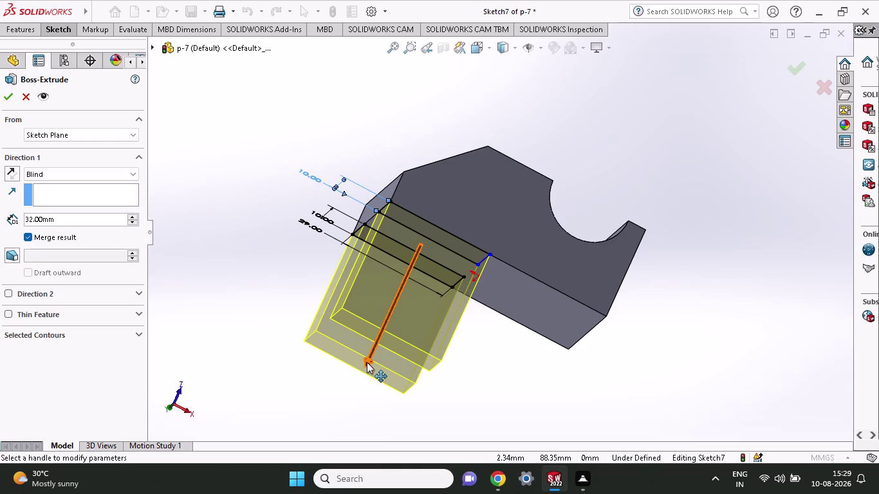
drag(367, 362, 537, 90)
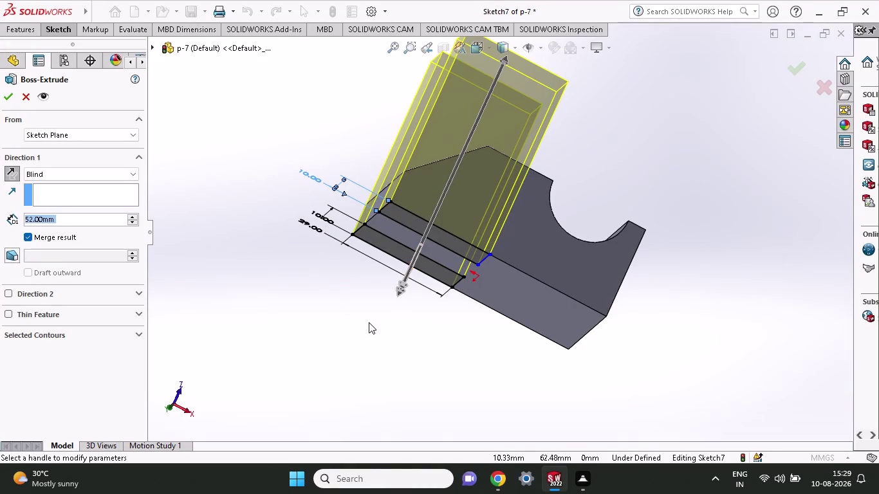
middle_drag(368, 323, 455, 399)
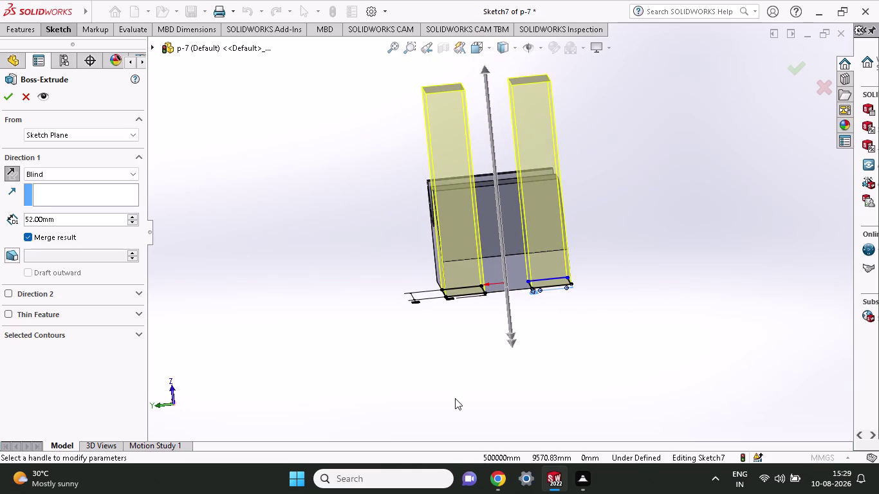
scroll(up, 3)
middle_drag(455, 398, 455, 403)
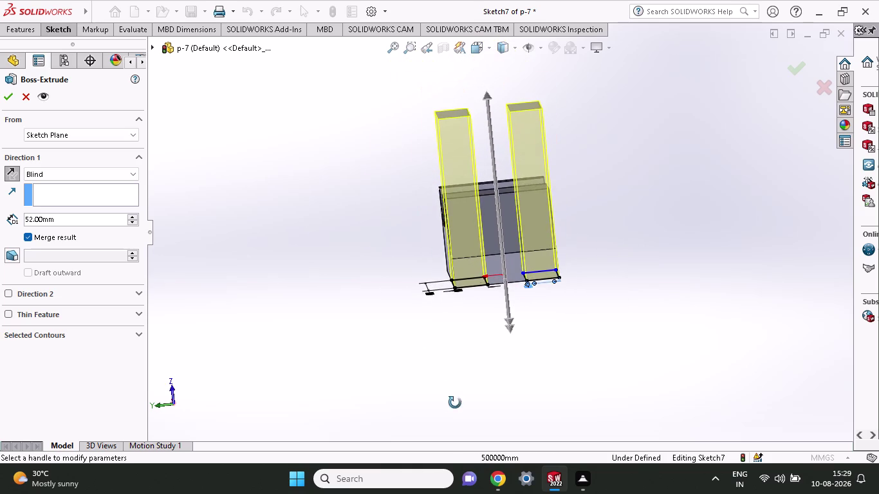
middle_drag(455, 403, 482, 457)
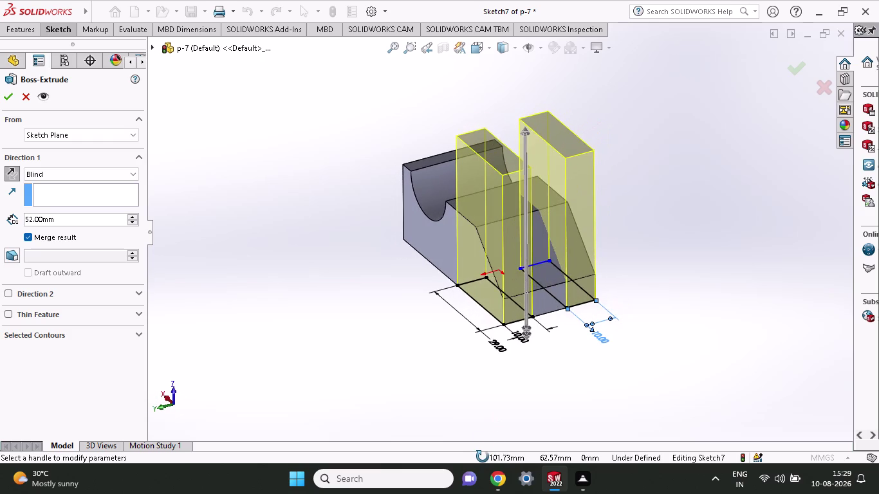
middle_drag(483, 457, 457, 425)
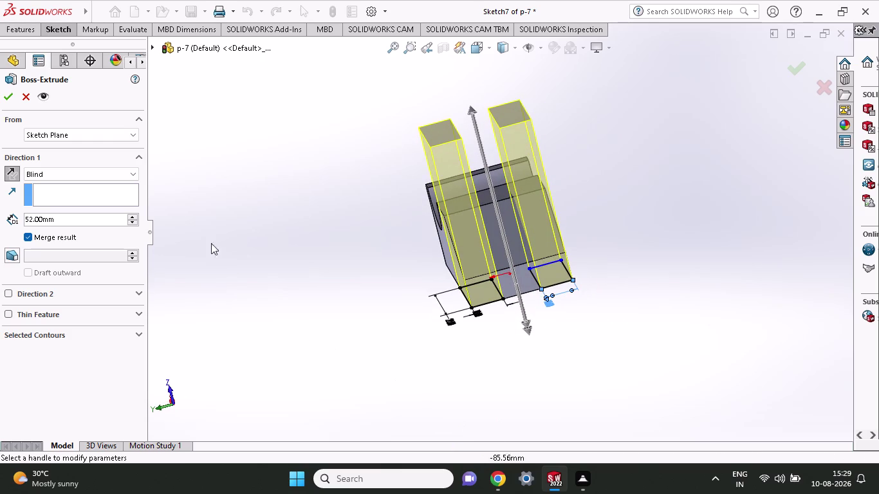
click(11, 97)
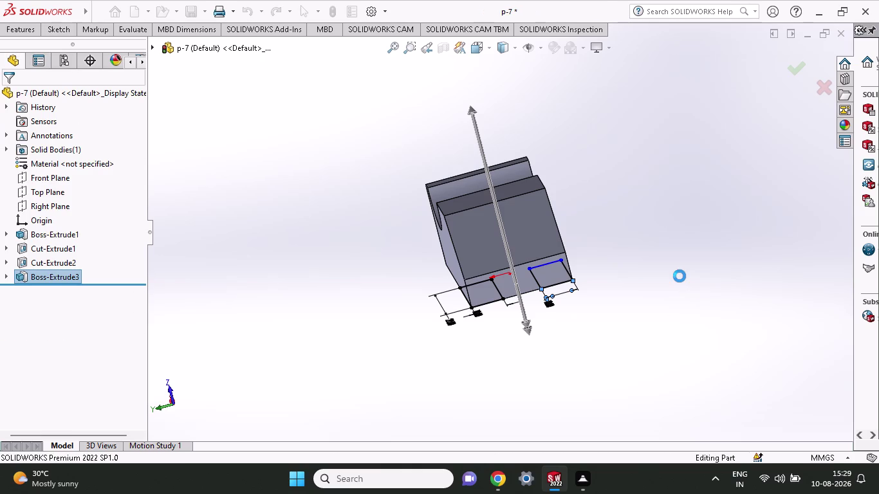
Inspect Boss-Extrude3 from several sides, then undo it to restore Sketch7.
middle_drag(674, 247, 693, 308)
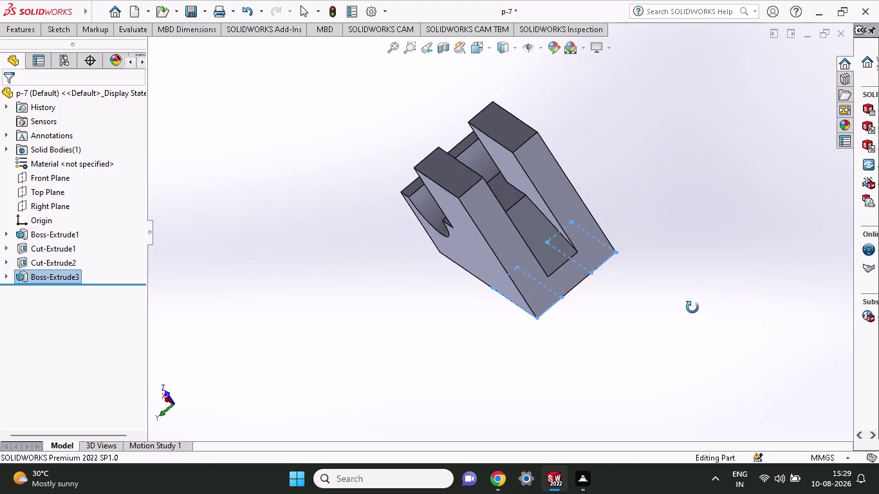
middle_drag(693, 307, 747, 254)
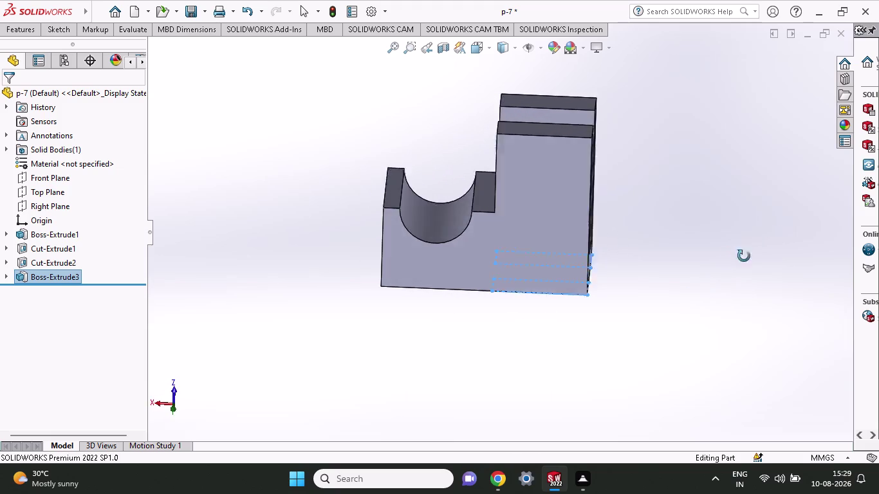
middle_drag(748, 255, 730, 265)
key(ctrl+z)
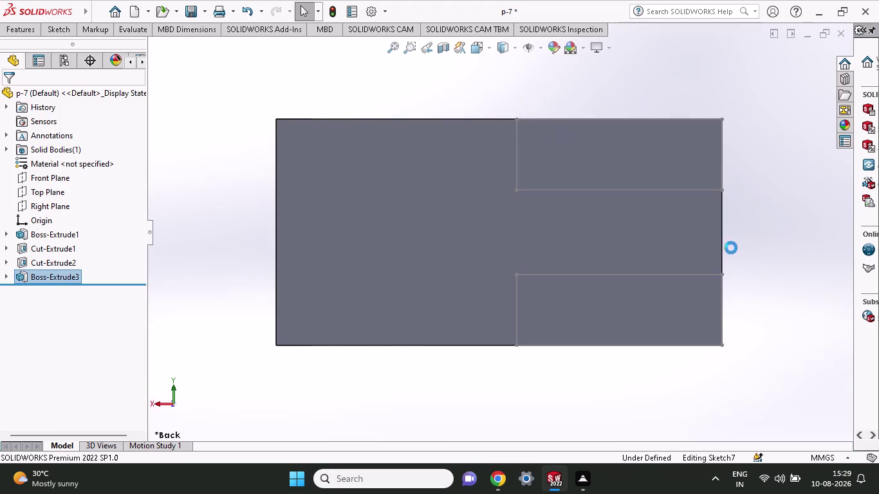
click(18, 35)
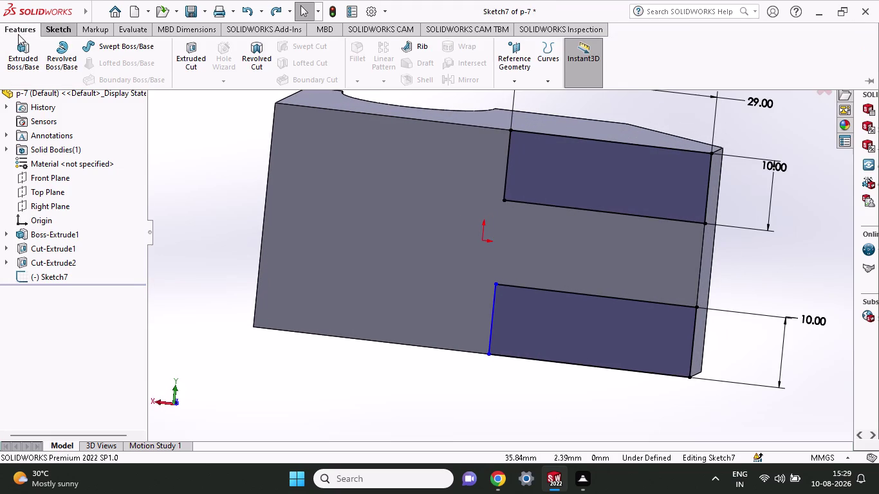
Cut both Sketch7 rectangles Through All with an extruded cut.
click(199, 57)
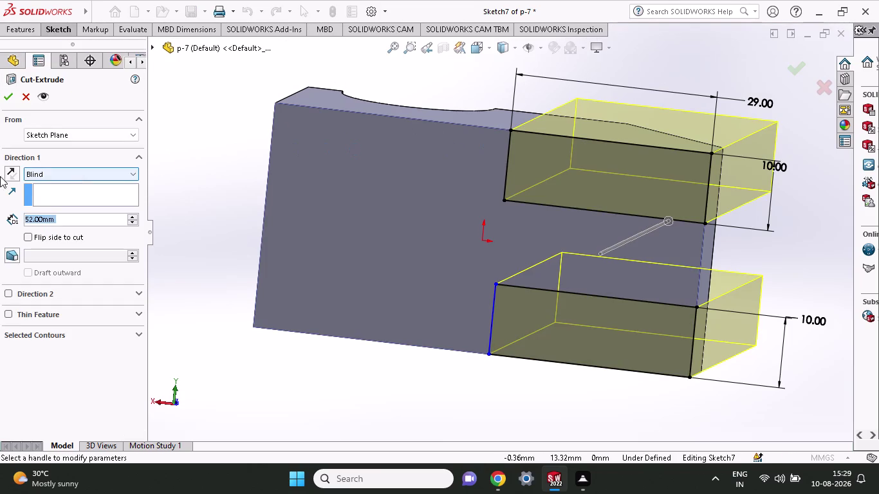
click(51, 176)
click(62, 191)
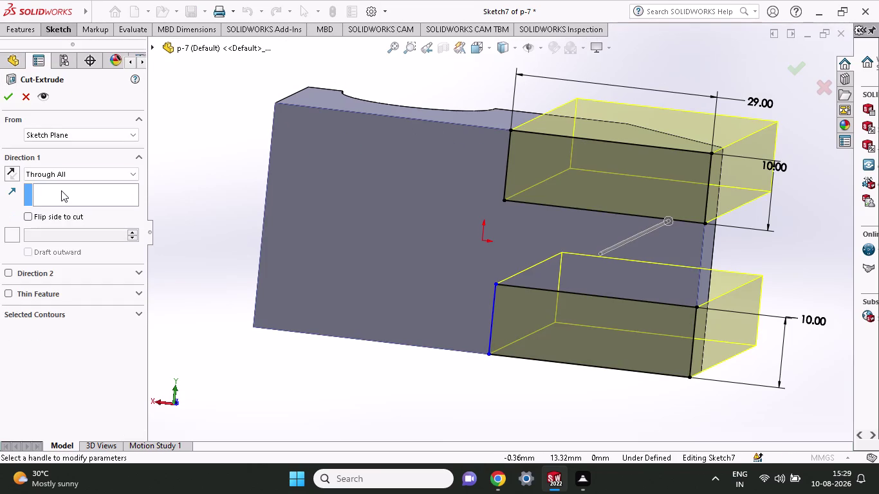
click(9, 94)
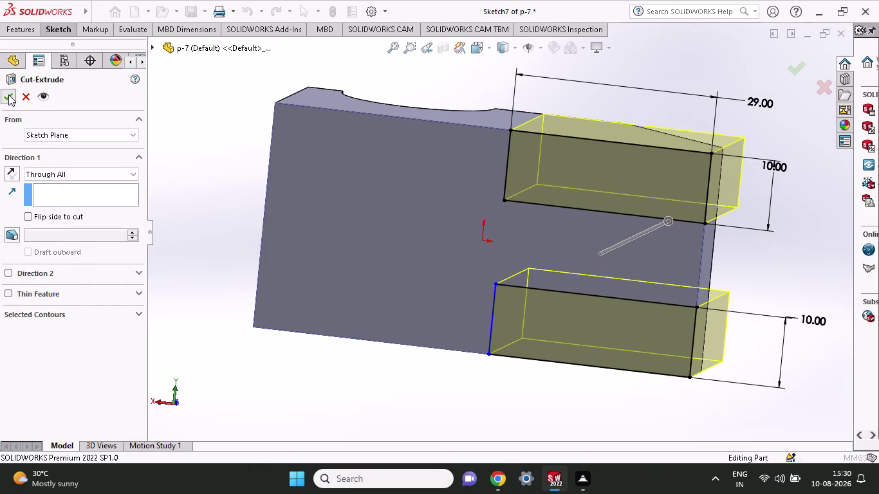
Inspect the through-all cut from several angles, then undo it to revise the sketch.
middle_drag(712, 116, 707, 123)
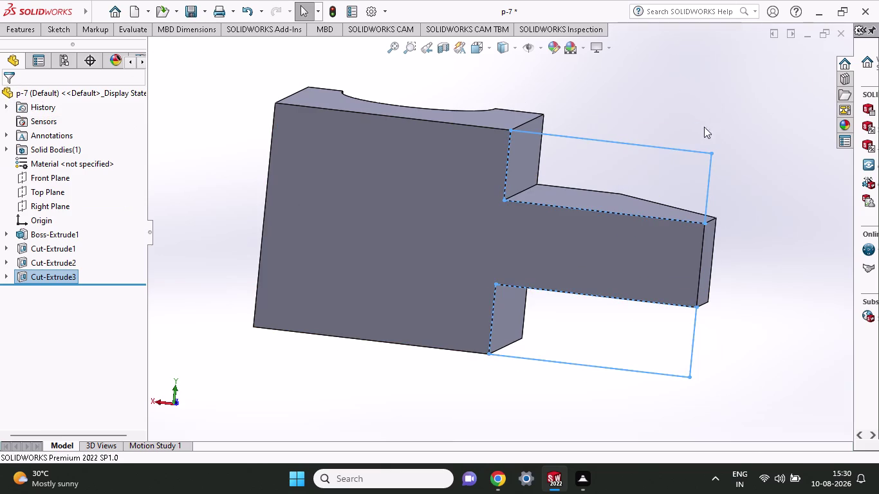
middle_drag(707, 123, 533, 159)
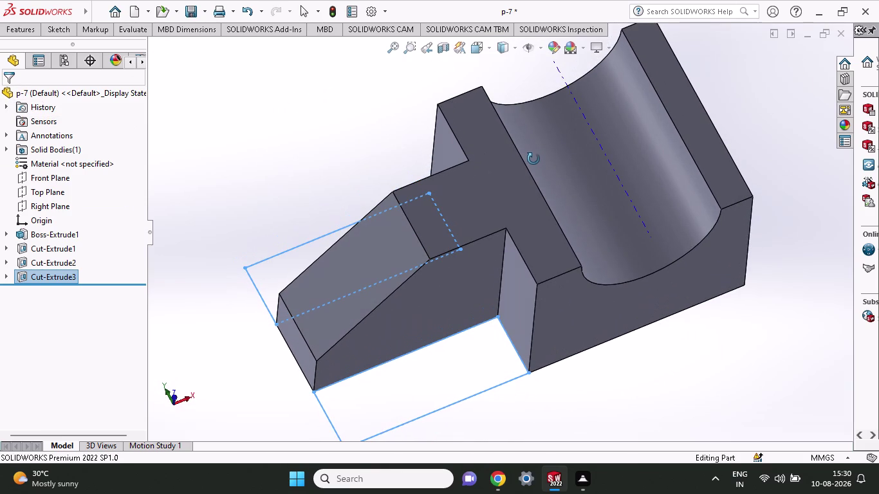
middle_drag(534, 159, 681, 64)
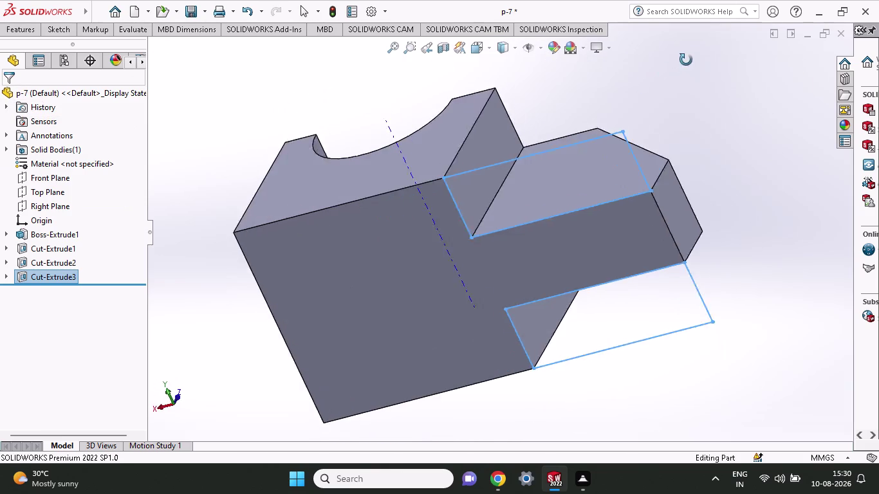
middle_drag(681, 65, 686, 28)
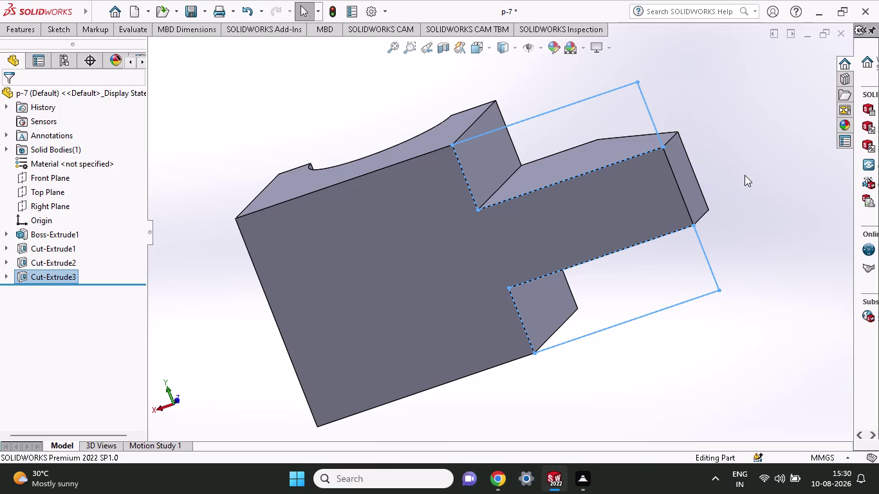
key(ctrl+z)
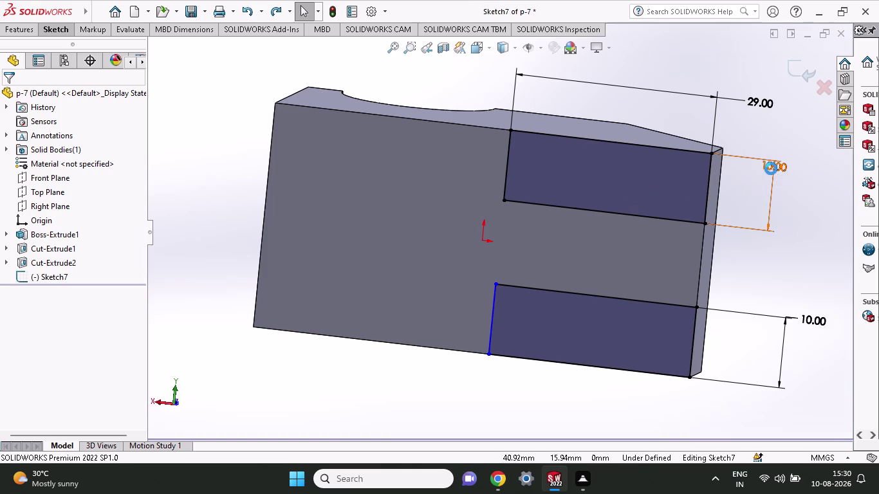
Change both 10 mm slot dimensions to 5 mm and start an Extruded Cut previewing Through All.
double_click(771, 169)
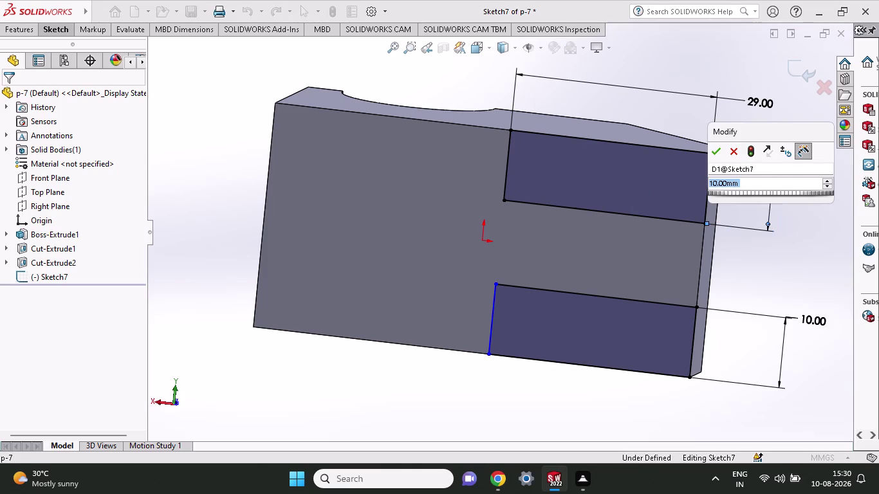
key(5)
key(Return)
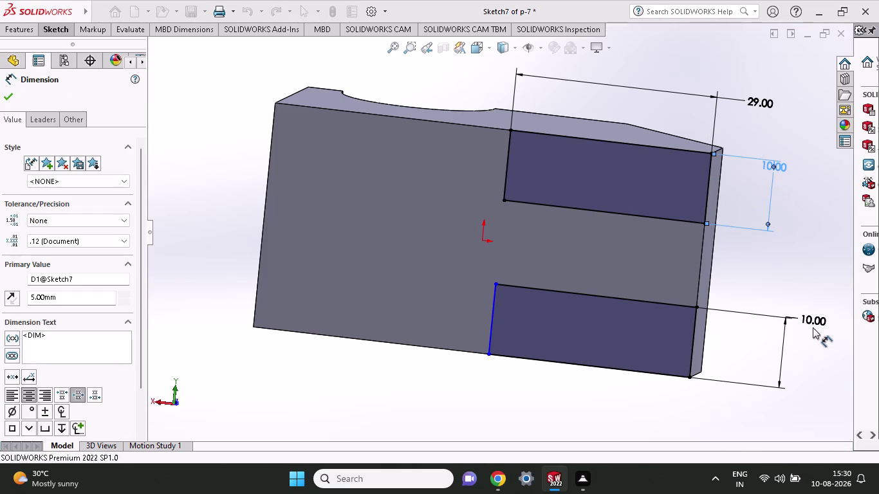
double_click(812, 321)
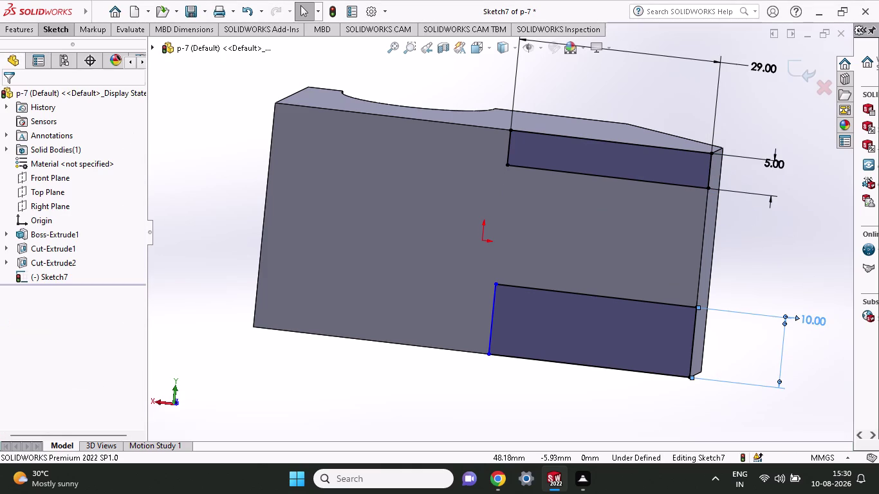
key(5)
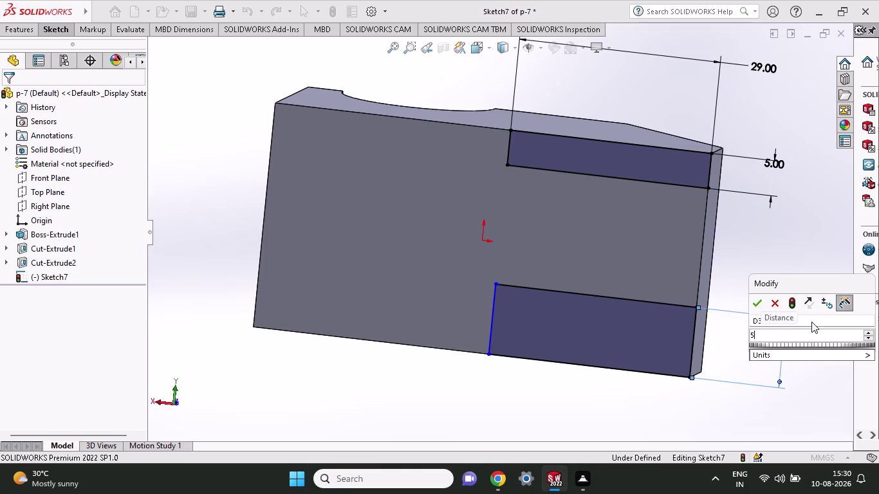
key(Return)
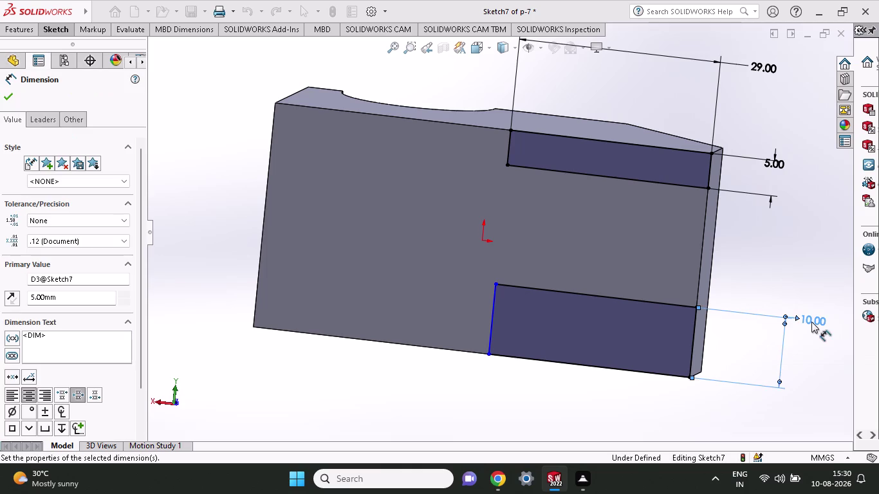
click(13, 31)
click(200, 62)
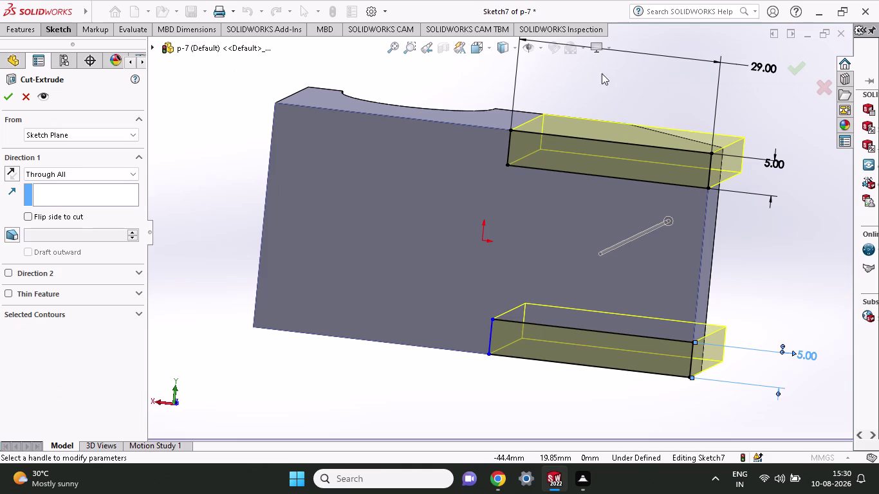
Confirm the through-all cut of the two 5 mm slots, inspect them, and select the base face.
middle_drag(304, 57, 293, 153)
click(14, 100)
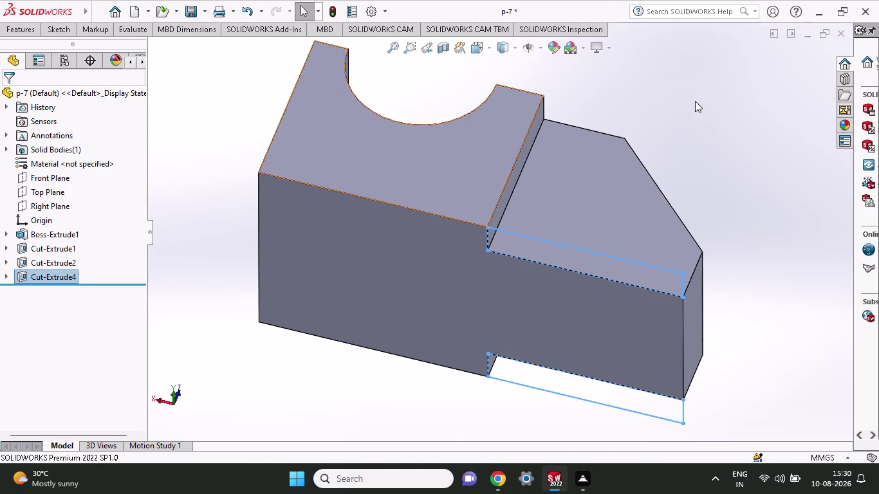
middle_drag(709, 142, 564, 75)
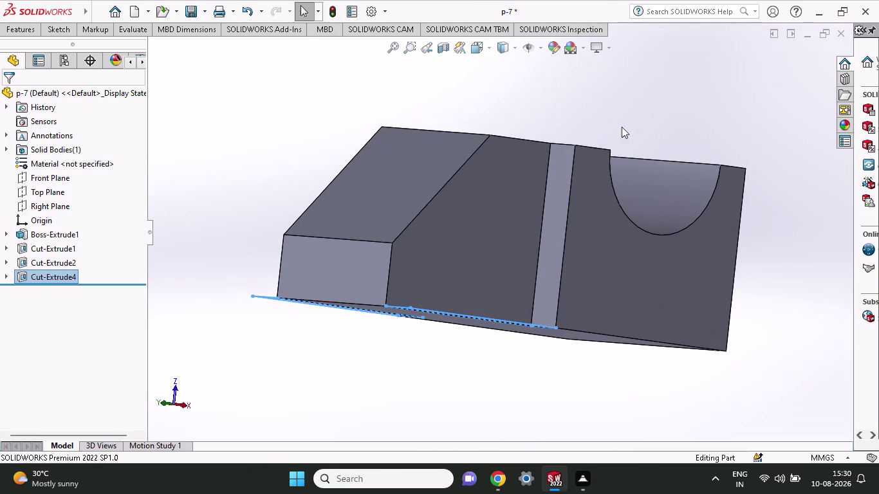
middle_drag(643, 143, 614, 177)
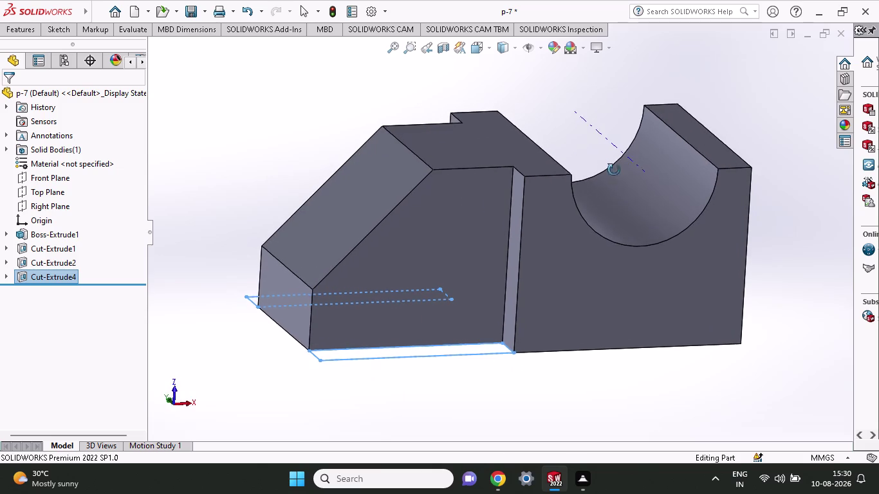
middle_drag(615, 177, 612, 41)
scroll(up, 3)
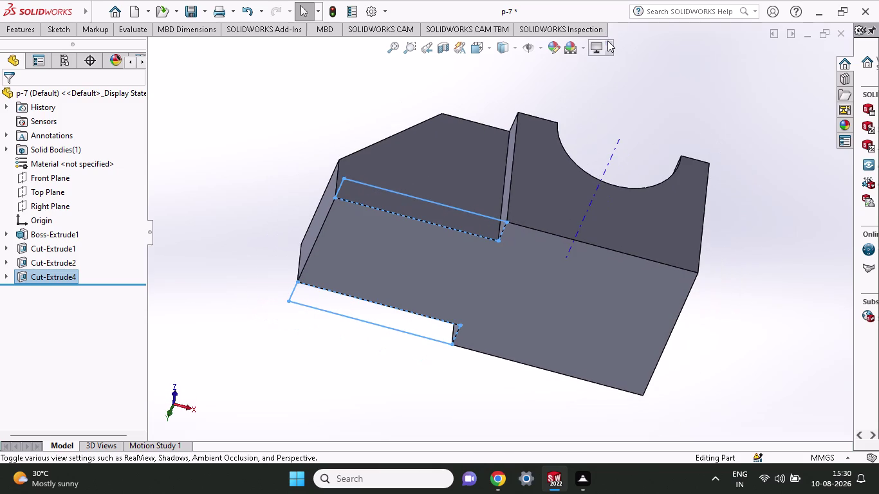
click(378, 254)
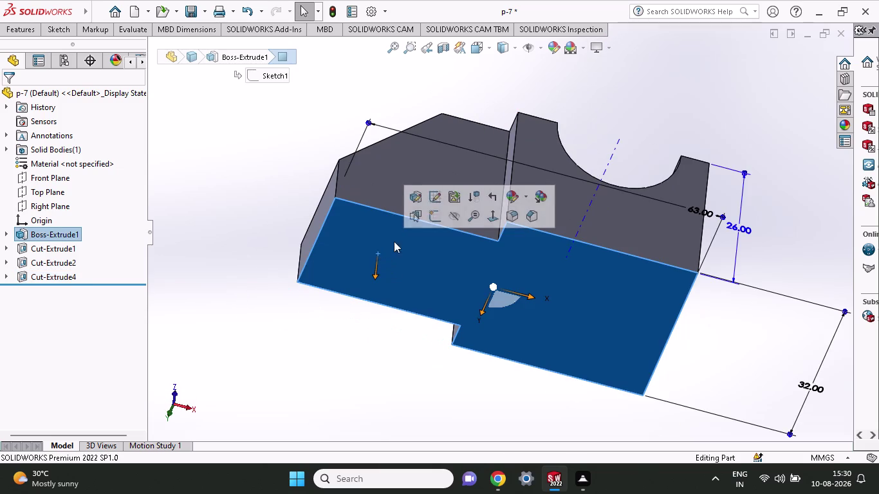
Start Sketch8 on the base face, then bring up Windows Quick Settings from the tray Wi-Fi icon.
click(434, 221)
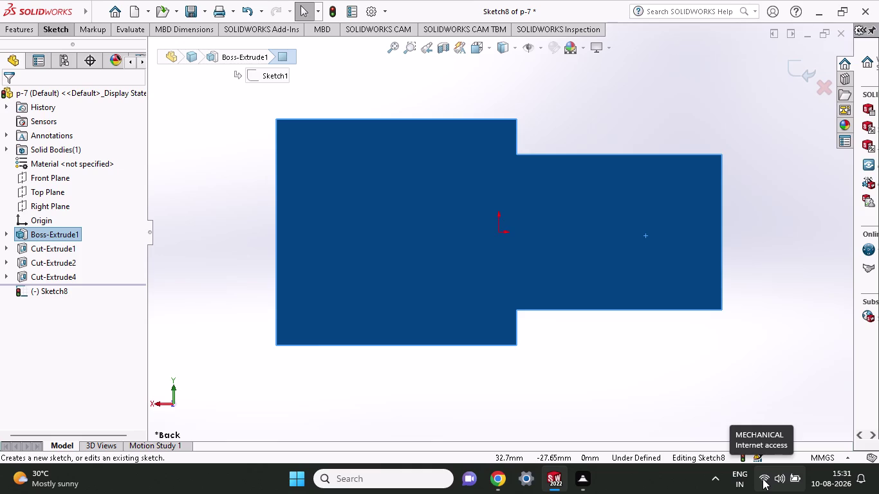
click(763, 480)
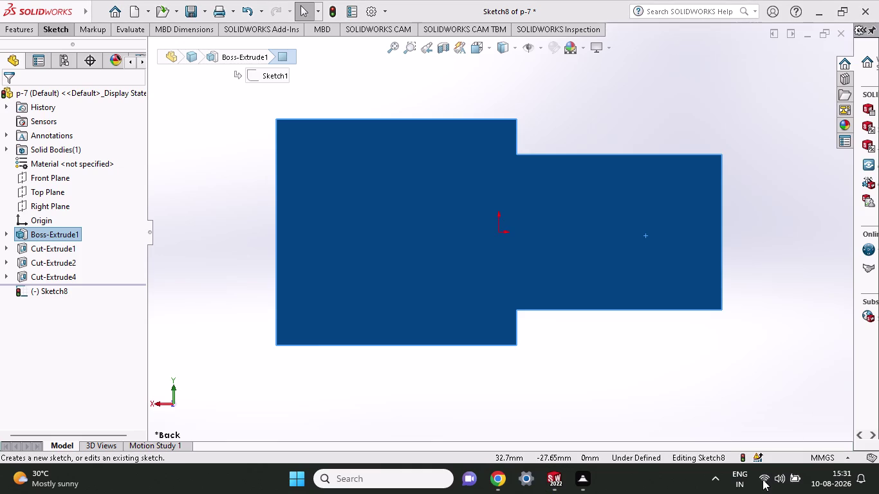
double_click(763, 480)
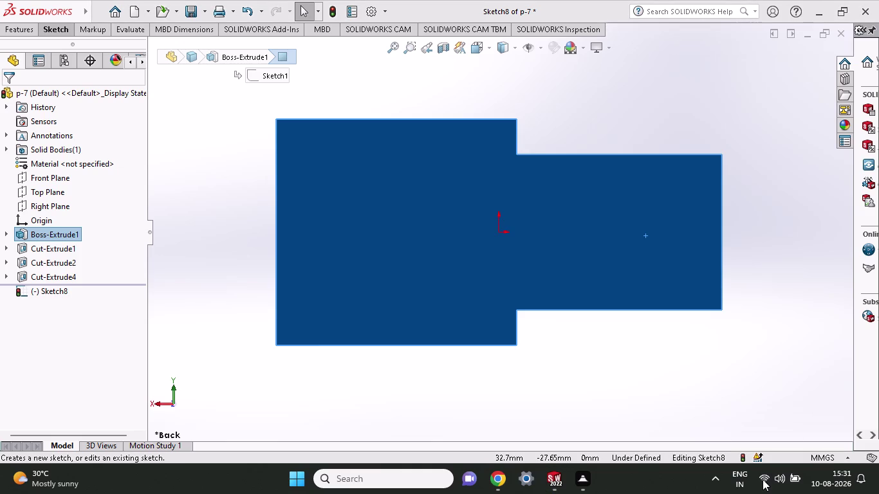